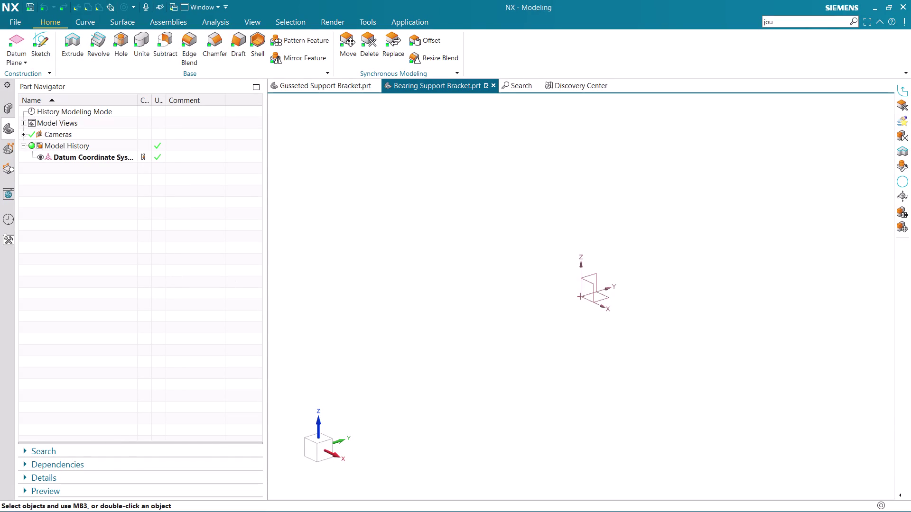
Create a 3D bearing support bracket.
Zoom the view in and out to inspect the part.
scroll(up, 3)
scroll(down, 3)
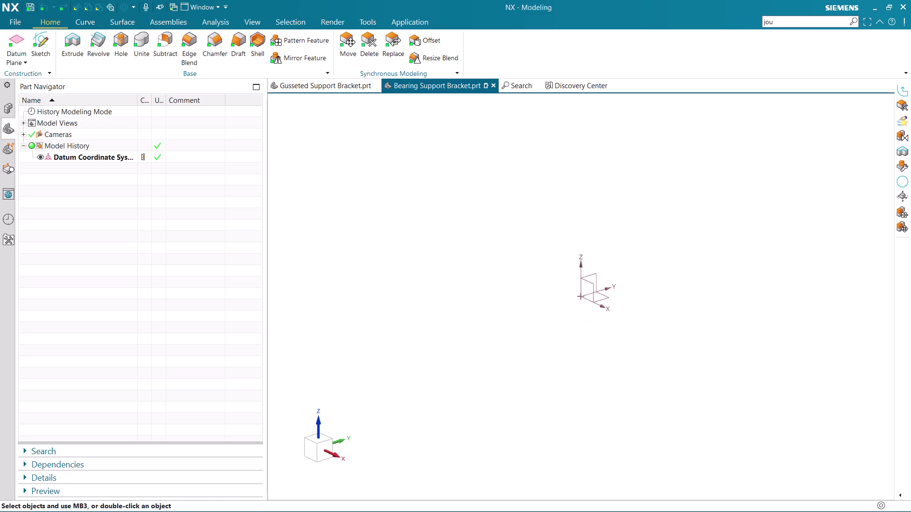
scroll(up, 3)
scroll(down, 3)
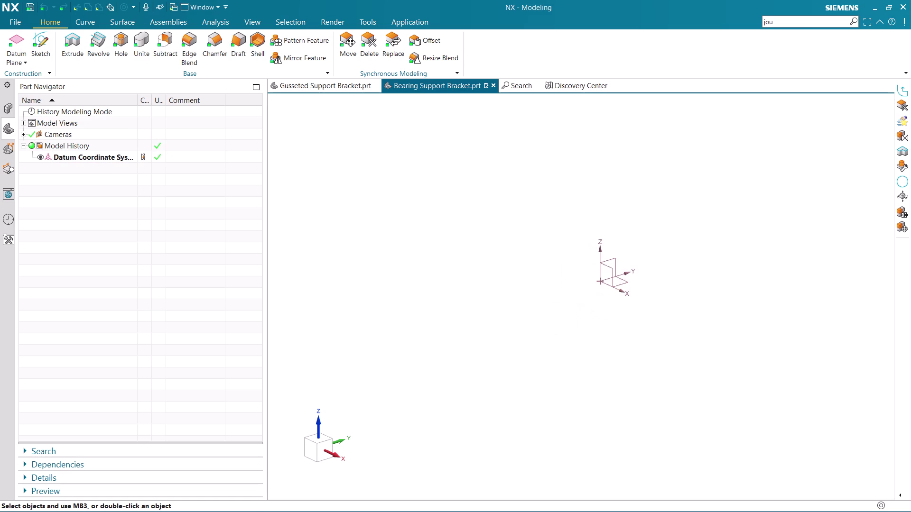
scroll(up, 3)
scroll(up, 3)
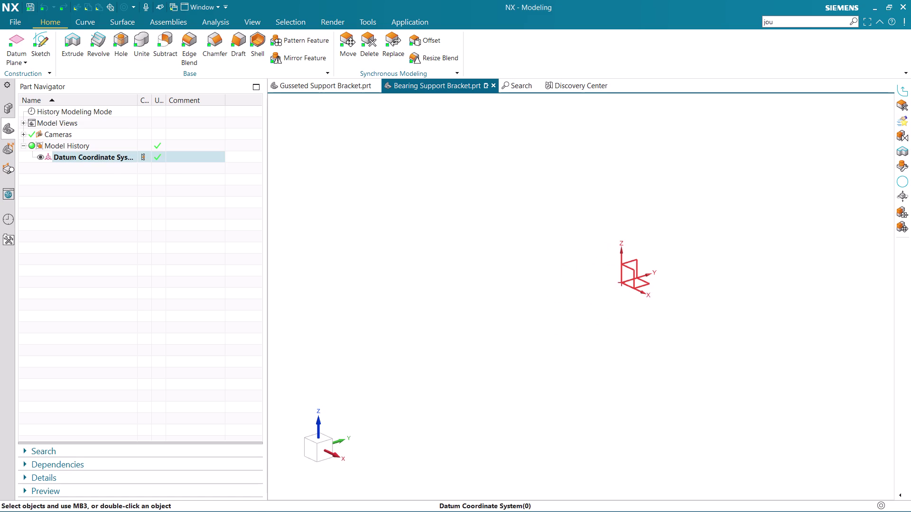
scroll(down, 3)
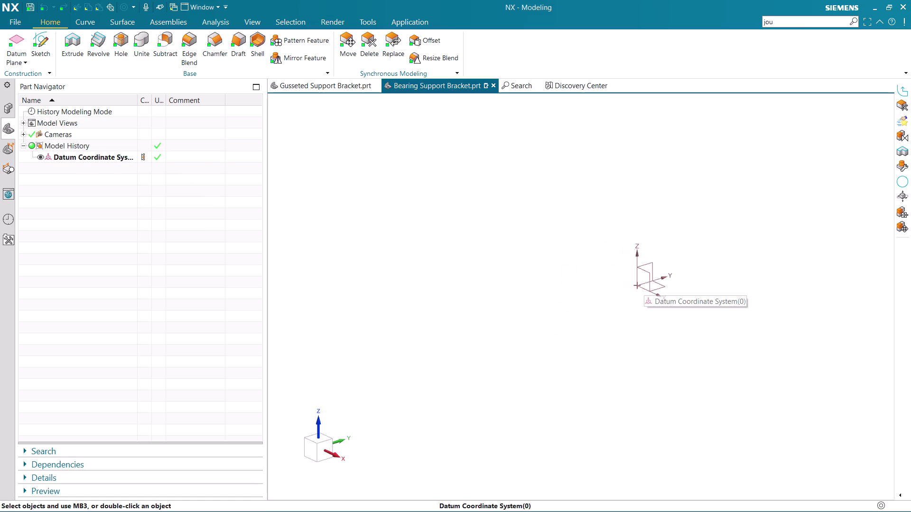
scroll(up, 3)
scroll(up, 3)
scroll(up, 3)
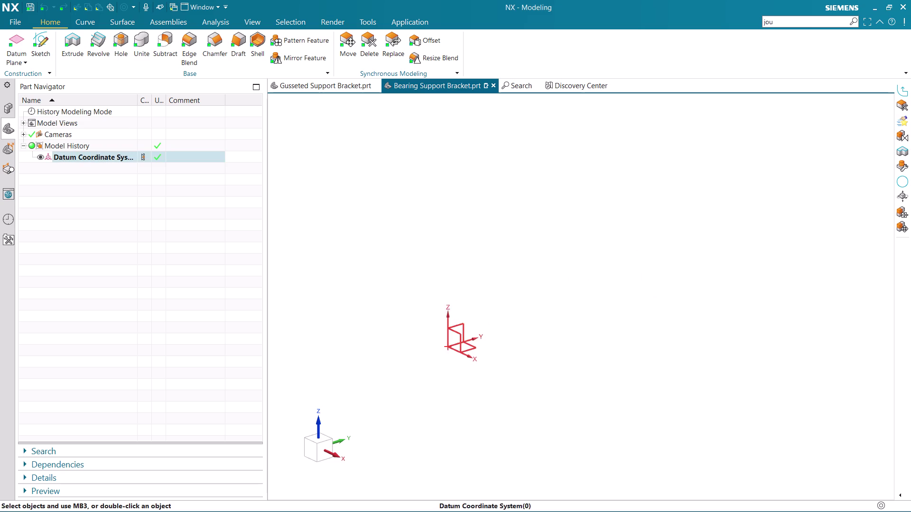
scroll(up, 3)
scroll(up, 3)
scroll(up, 3)
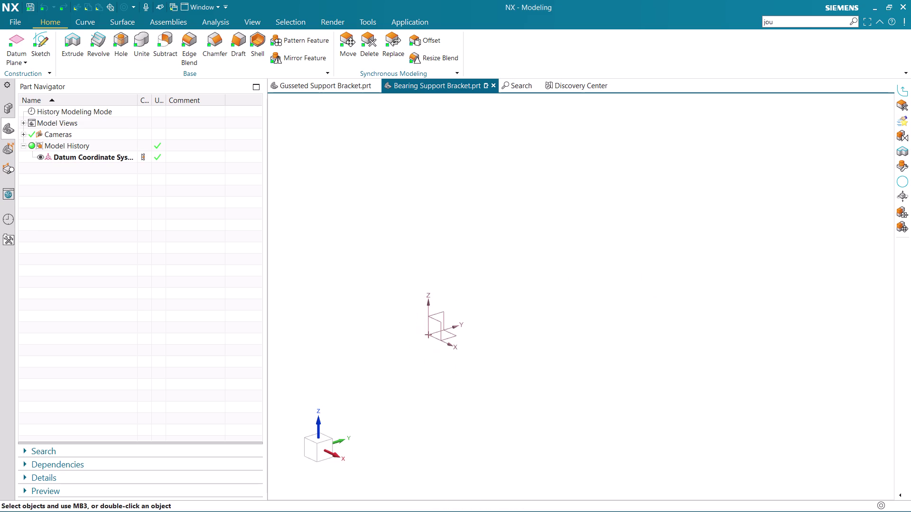
scroll(down, 3)
scroll(down, 3)
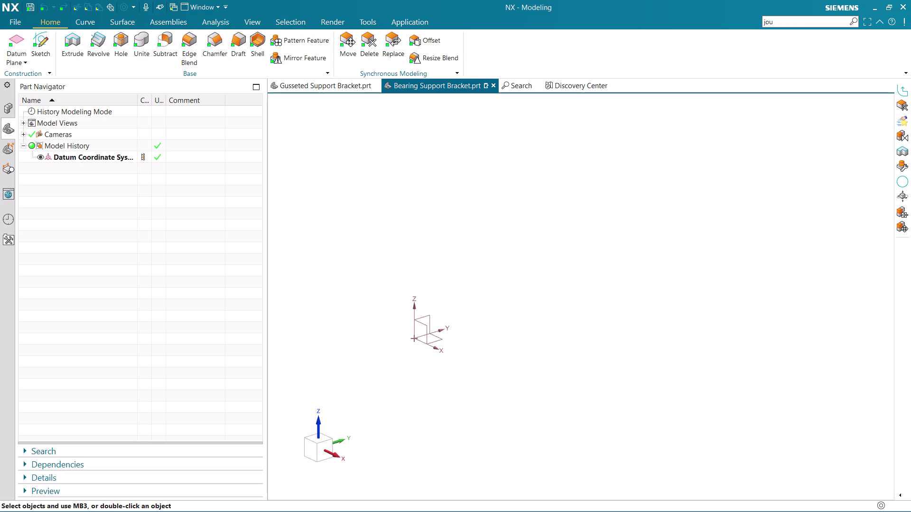
Create a new sketch on the Top datum plane using On Plane.
click(74, 52)
click(226, 9)
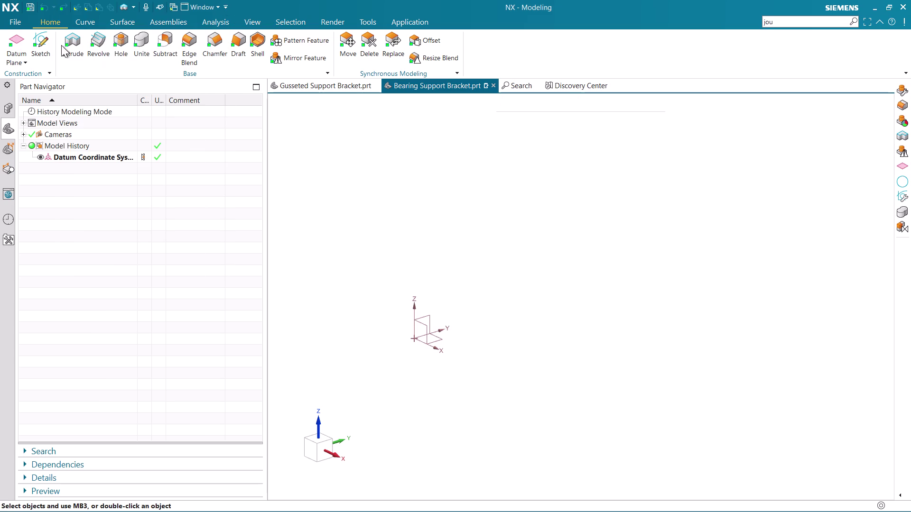
click(52, 46)
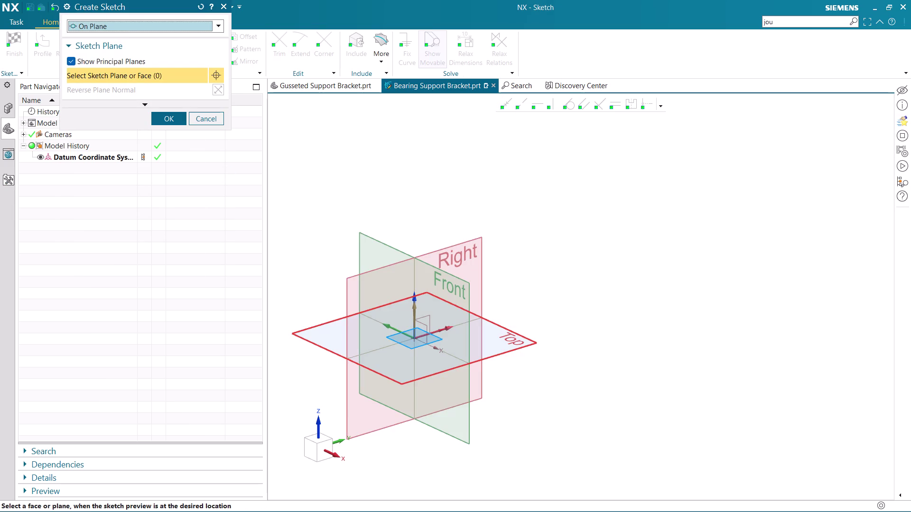
click(523, 350)
middle_click(523, 349)
scroll(up, 3)
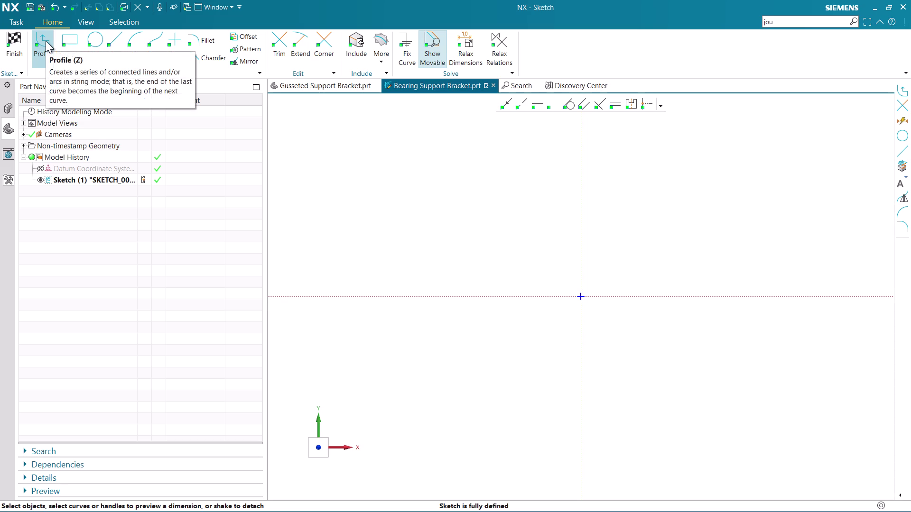
click(68, 55)
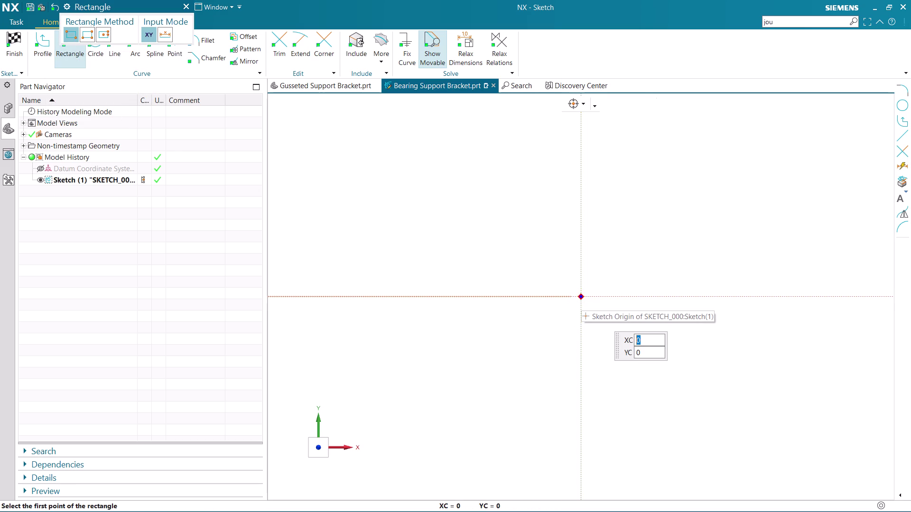
Cancel the accidental and invalid two-corner rectangles and dismiss the warning.
click(581, 298)
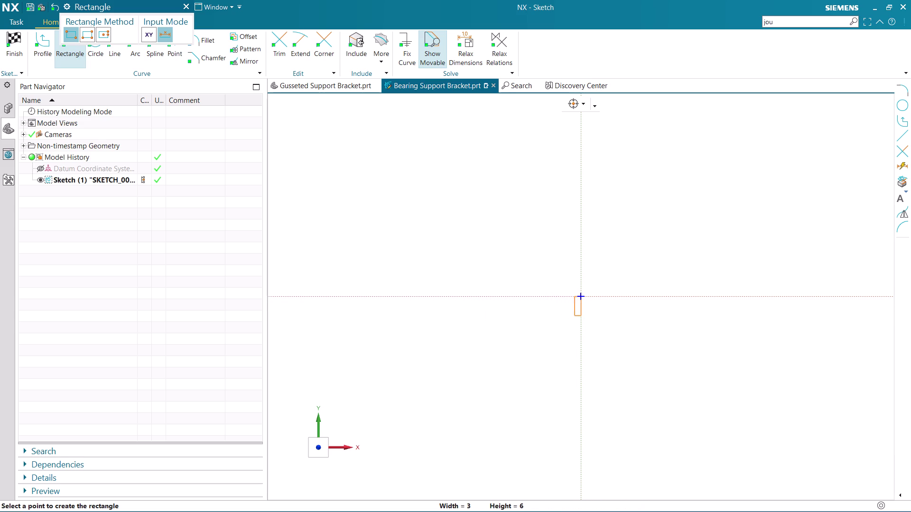
key(Escape)
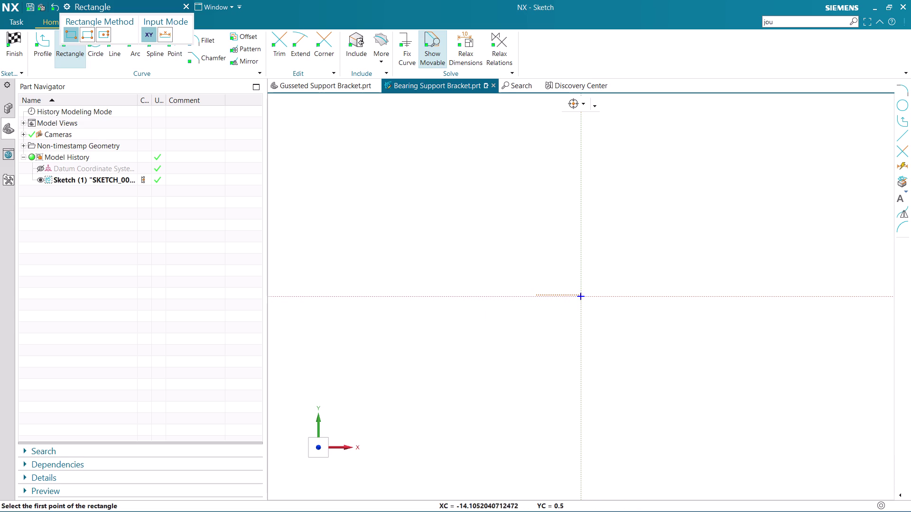
scroll(up, 3)
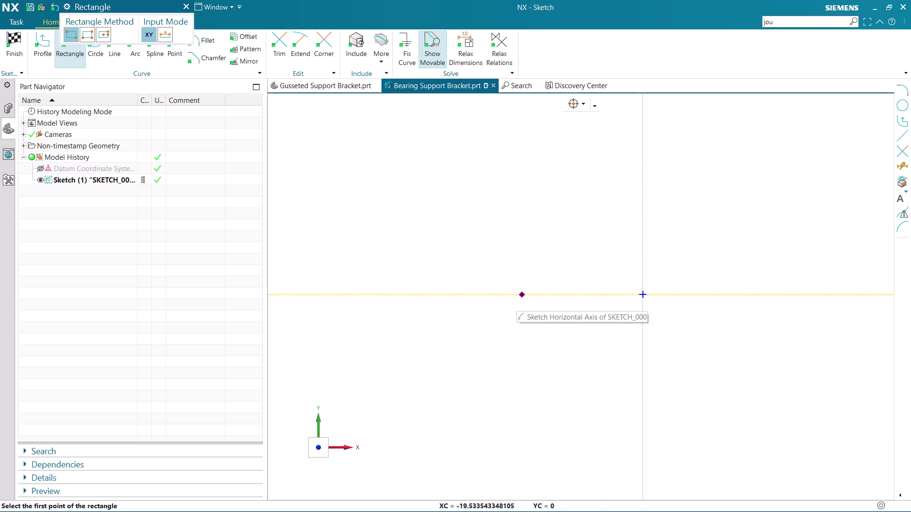
click(522, 296)
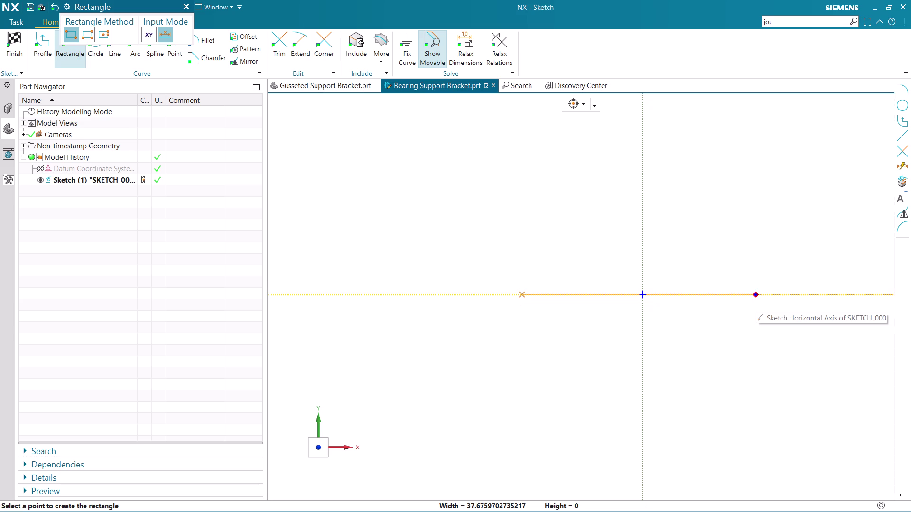
click(756, 300)
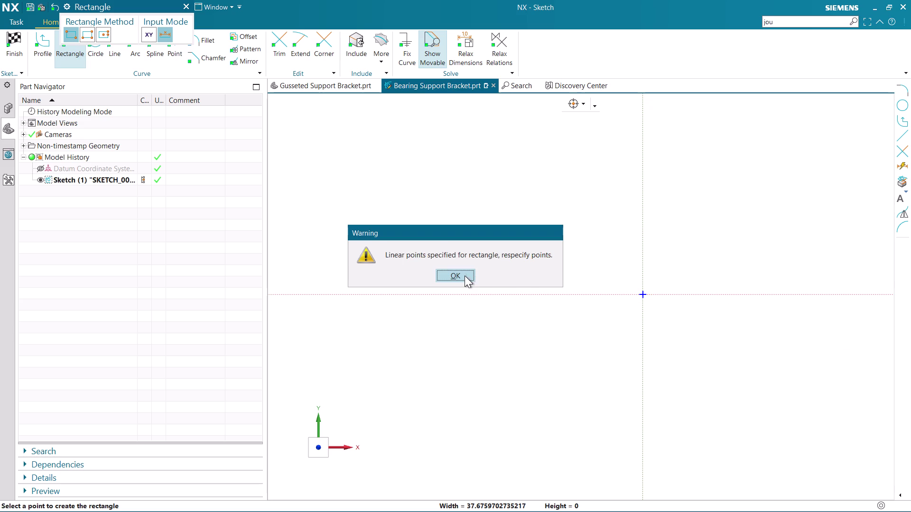
click(465, 275)
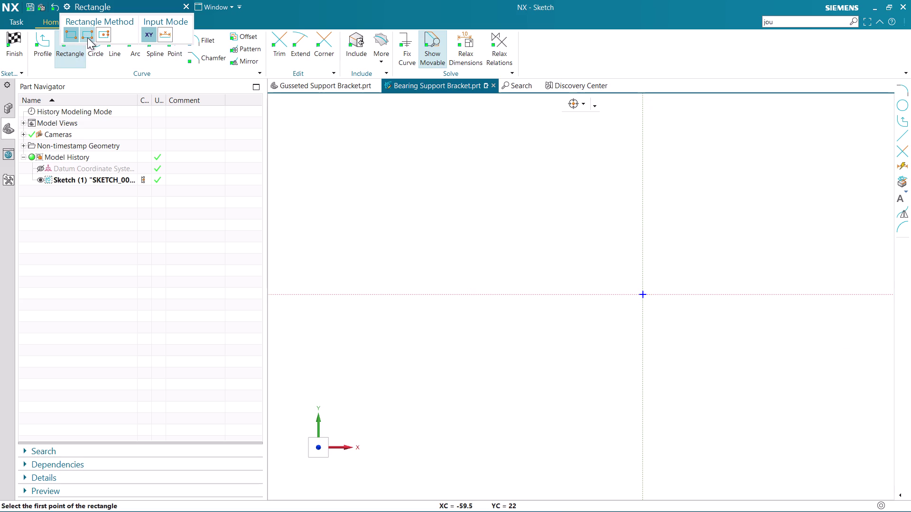
Switch the rectangle method to From Center and place its centre at the sketch origin.
click(88, 37)
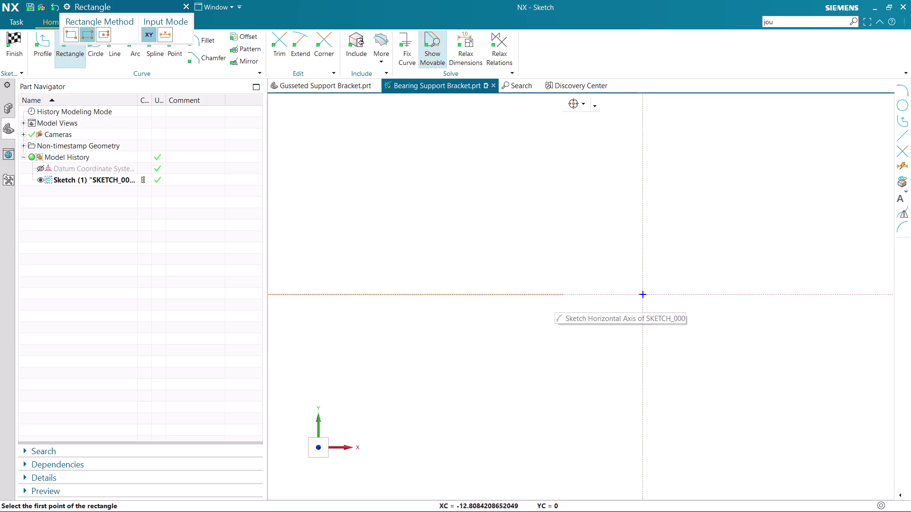
click(644, 295)
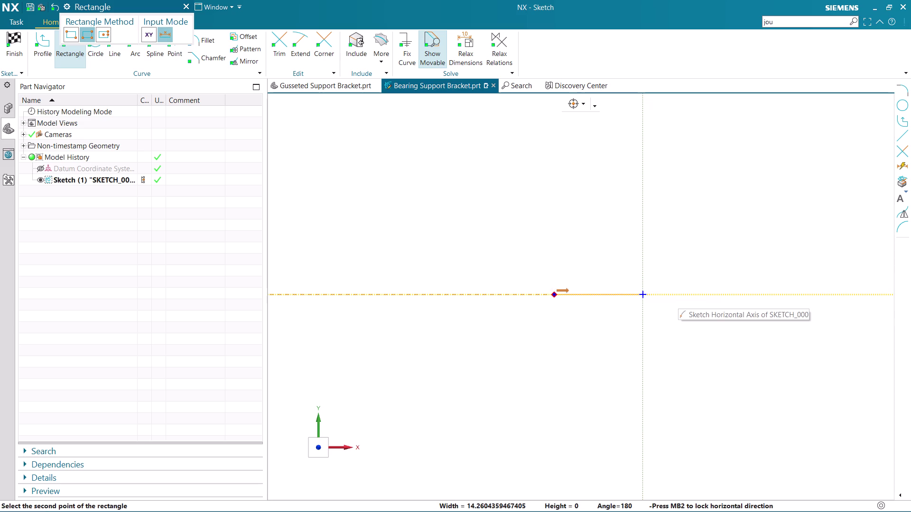
key(Escape)
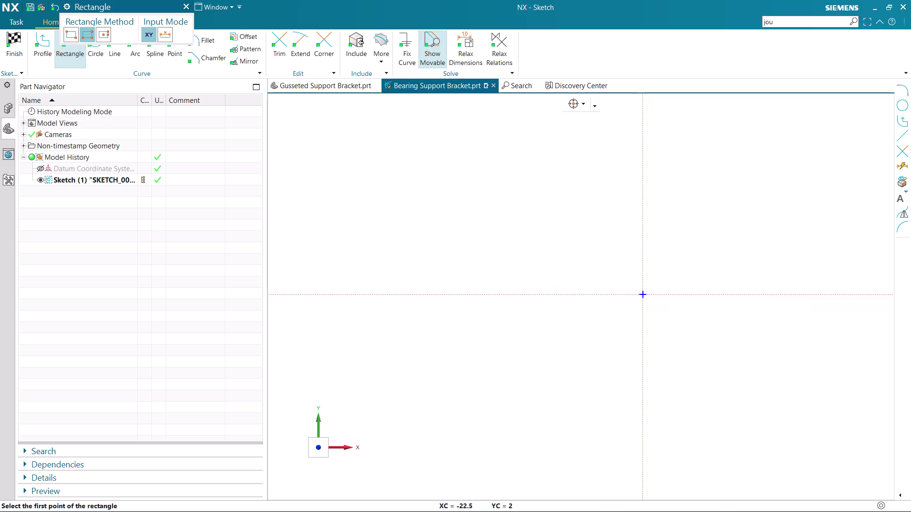
click(103, 32)
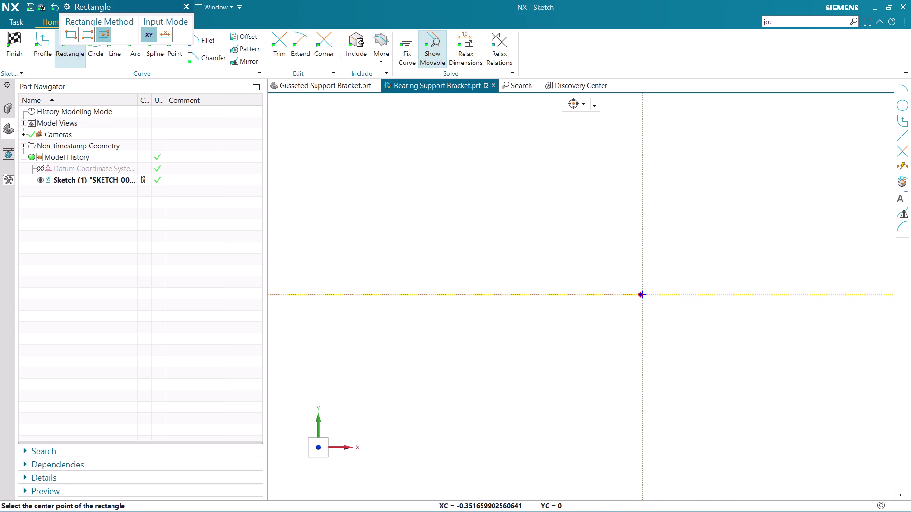
click(640, 295)
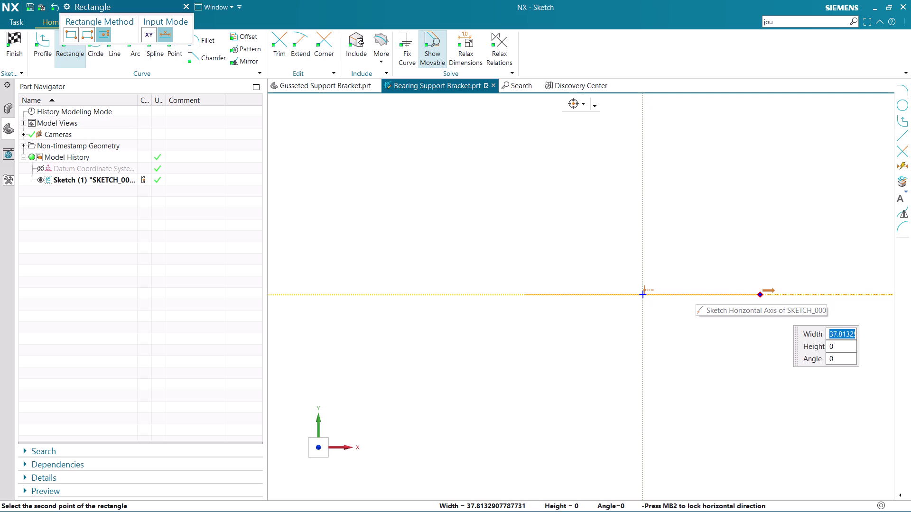
Enter width 50 and height 290 for the centre-based rectangle preview.
text(50)
key(Return)
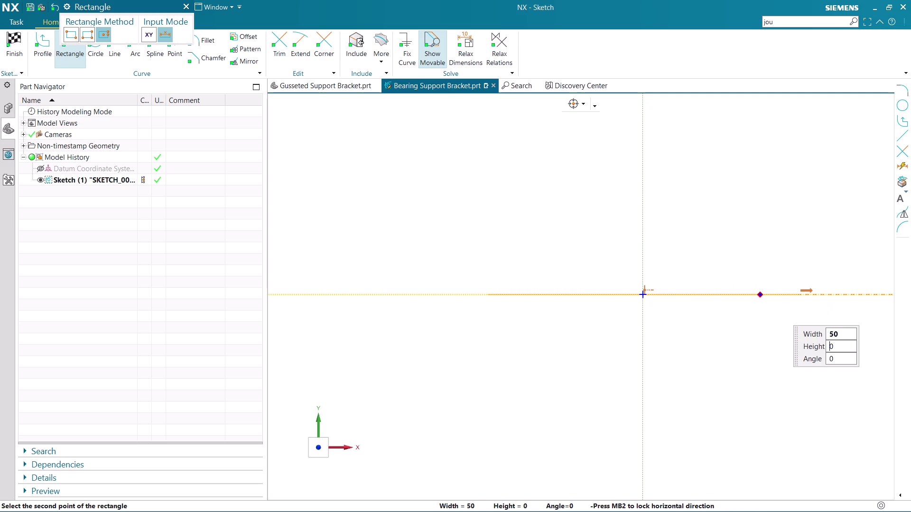
click(731, 298)
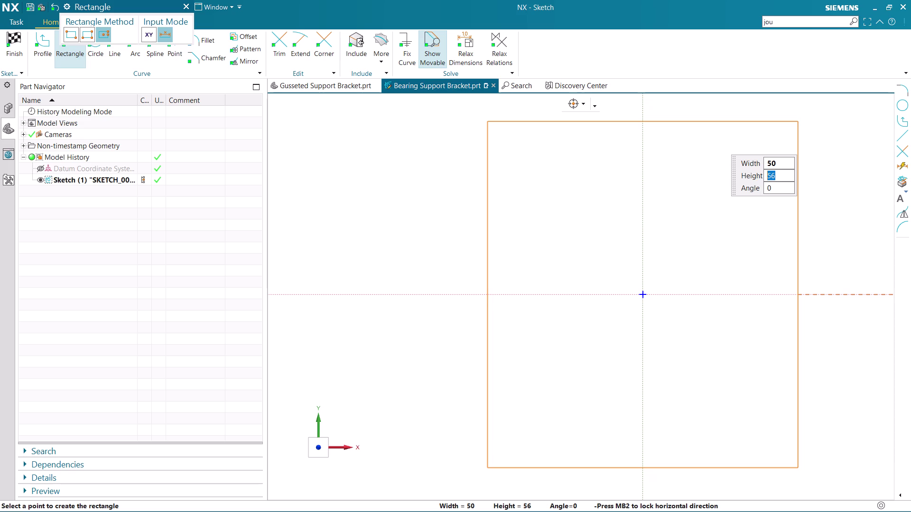
key(2)
text(90)
key(Return)
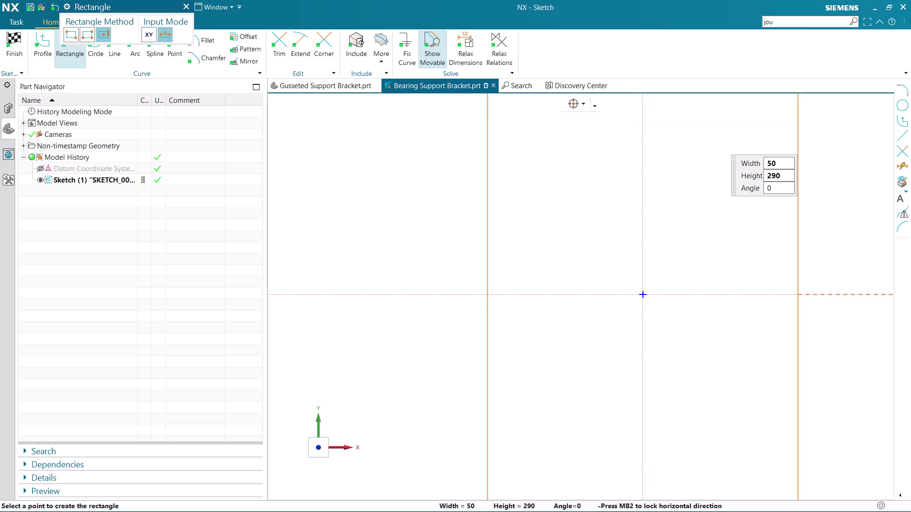
Check the part description in the browser, then return to NX.
scroll(down, 3)
scroll(down, 3)
scroll(up, 3)
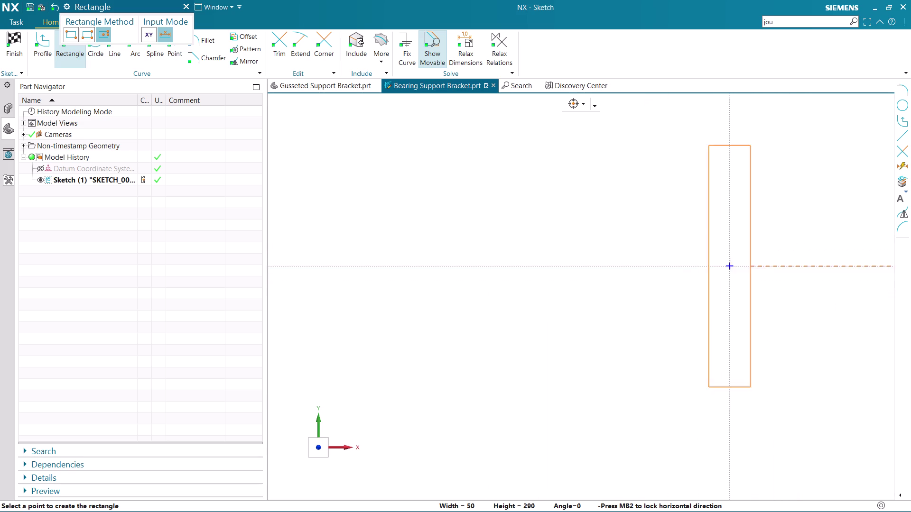
scroll(up, 3)
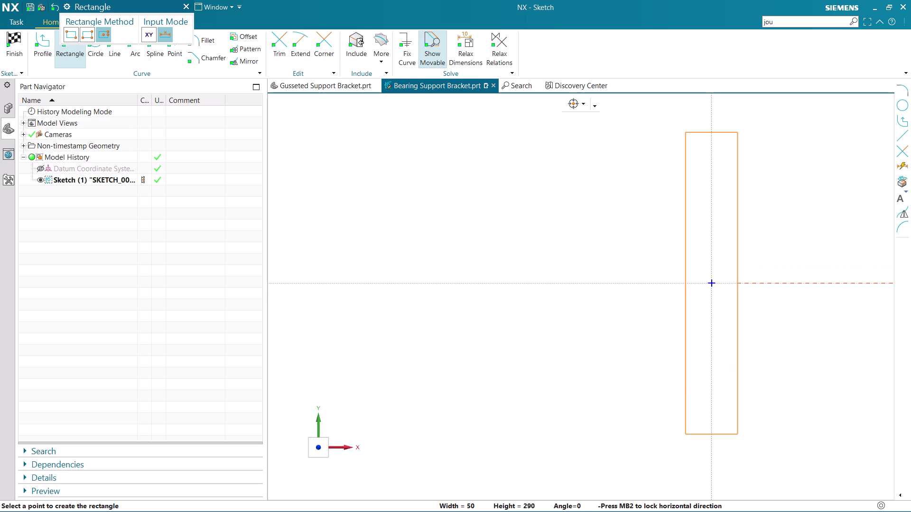
key(alt+Tab)
key(alt+Tab)
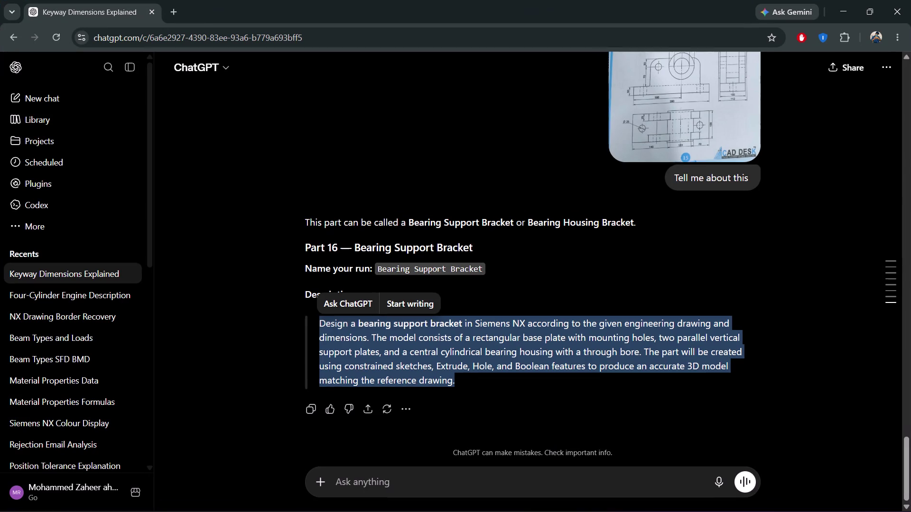
key(alt+Tab)
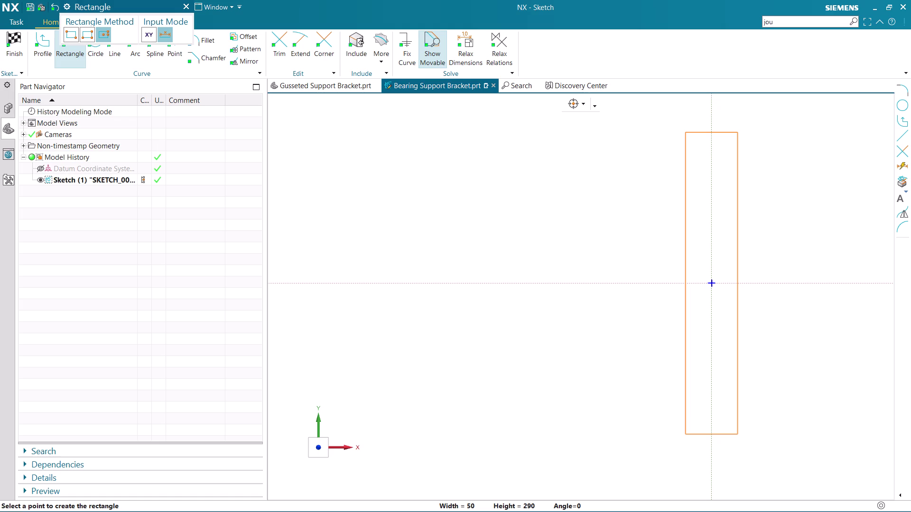
Cancel the previewed rectangle and undo the earlier rectangle attempts.
scroll(up, 3)
scroll(down, 3)
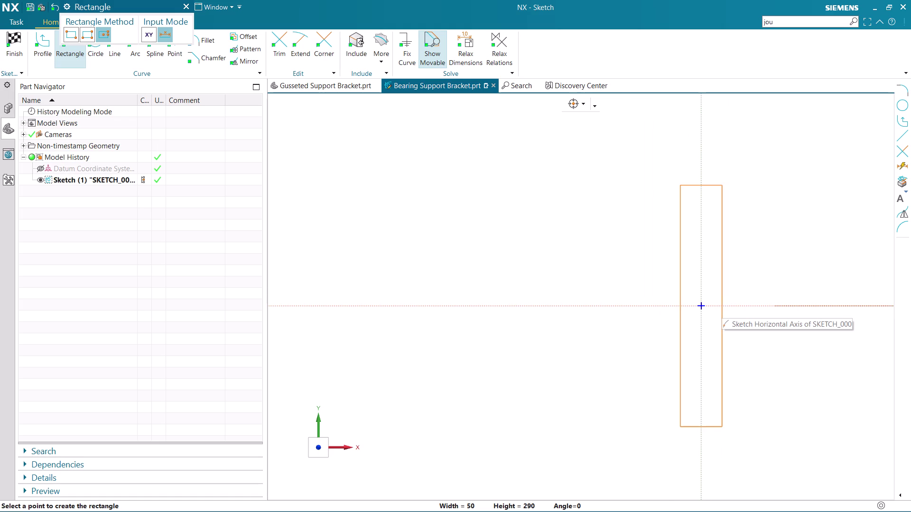
key(Escape)
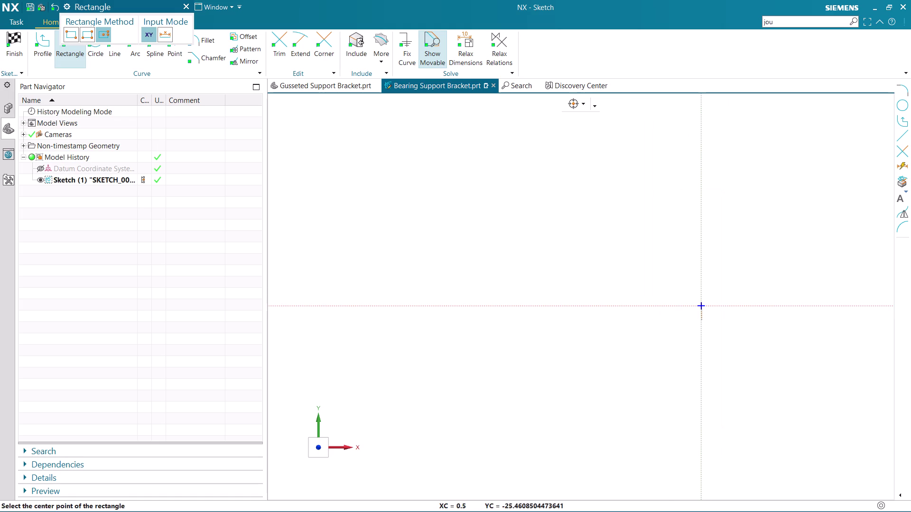
key(ctrl+z)
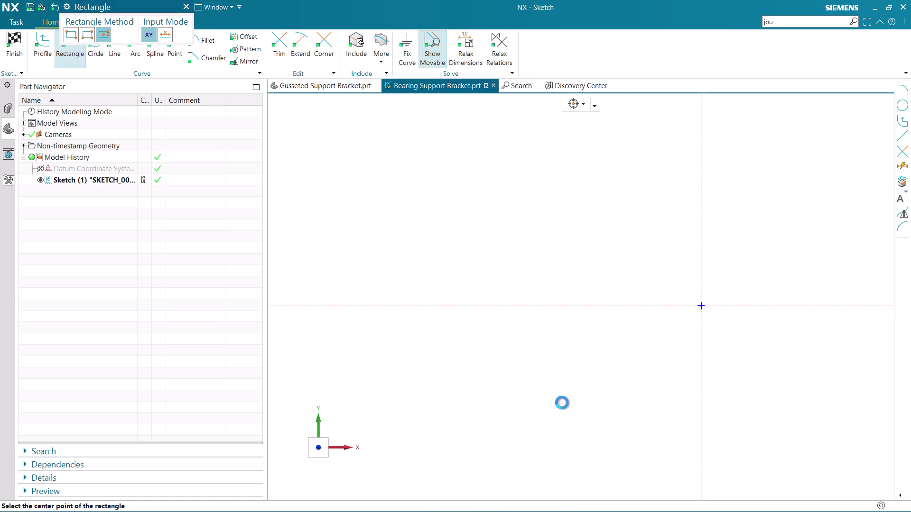
key(ctrl+z)
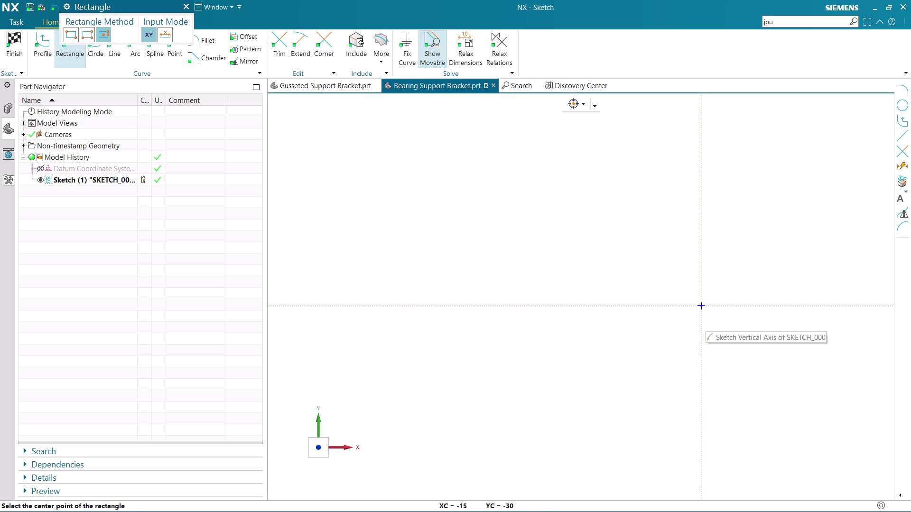
key(Escape)
key(Escape)
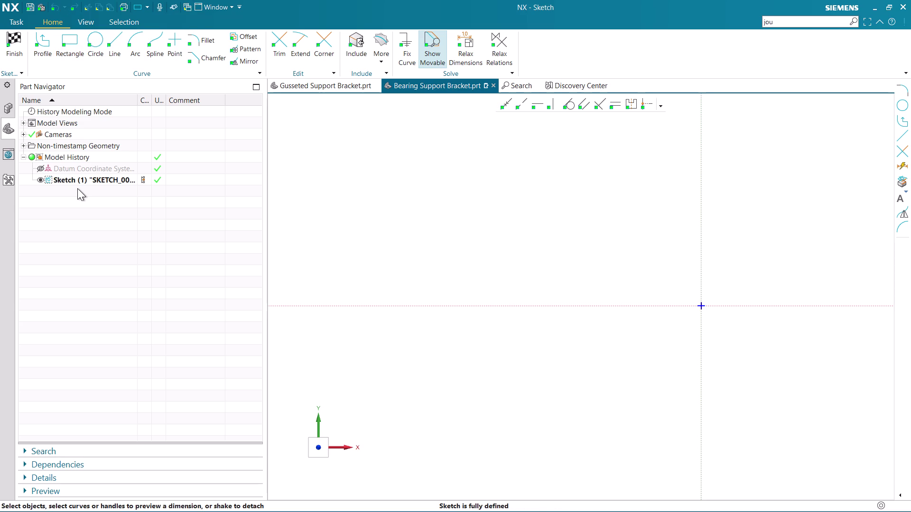
Redraw a rectangle and remove the misplaced one.
click(72, 43)
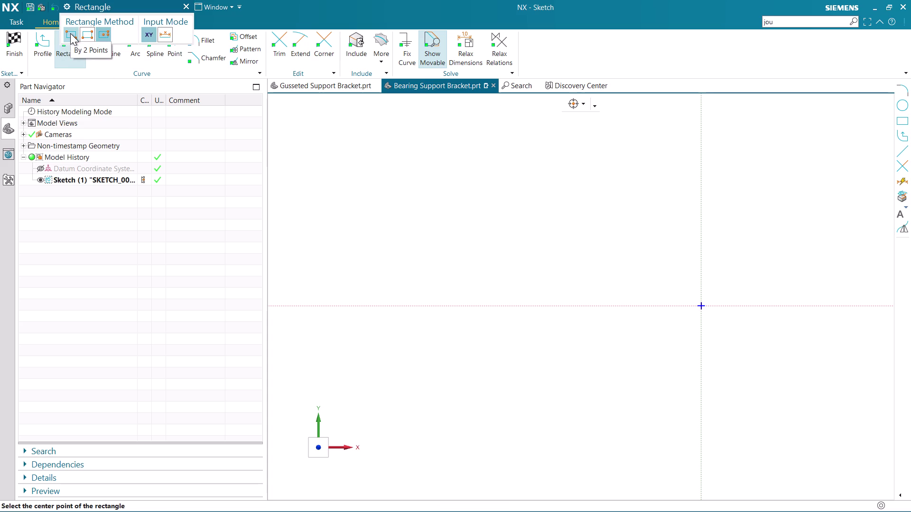
click(635, 182)
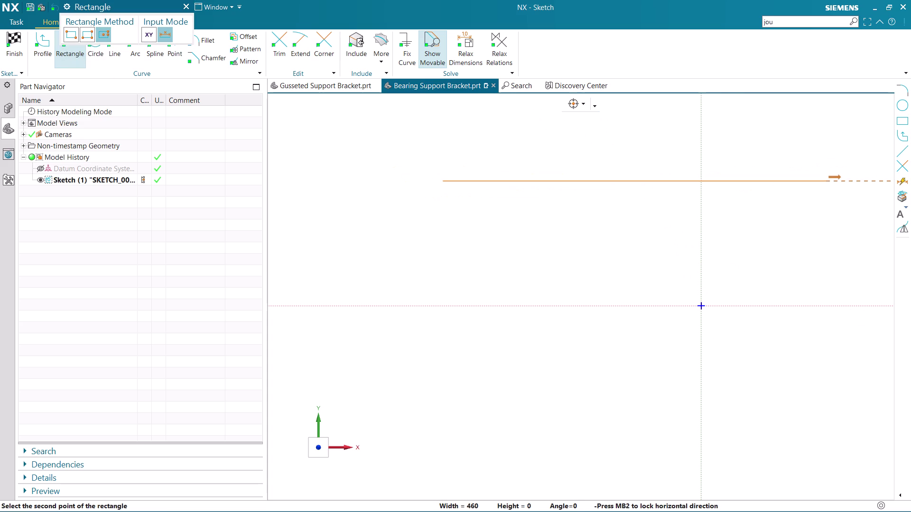
click(826, 188)
scroll(down, 3)
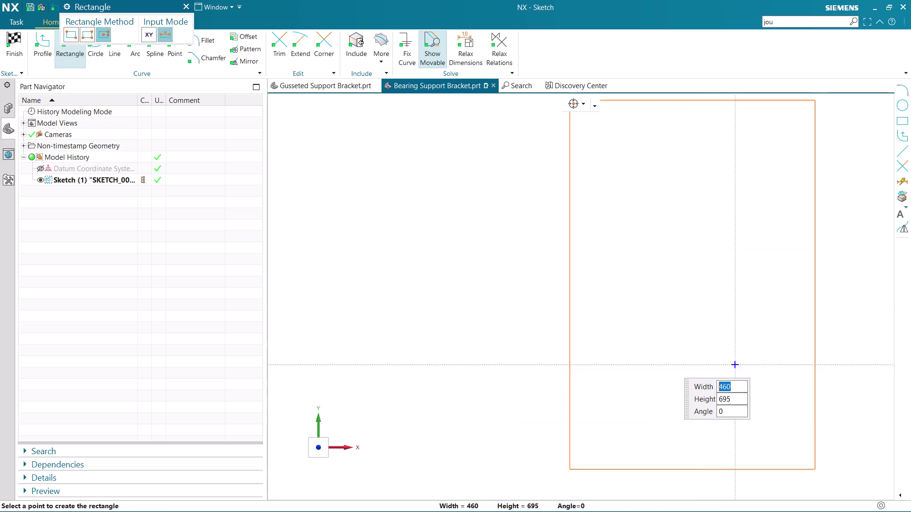
click(784, 455)
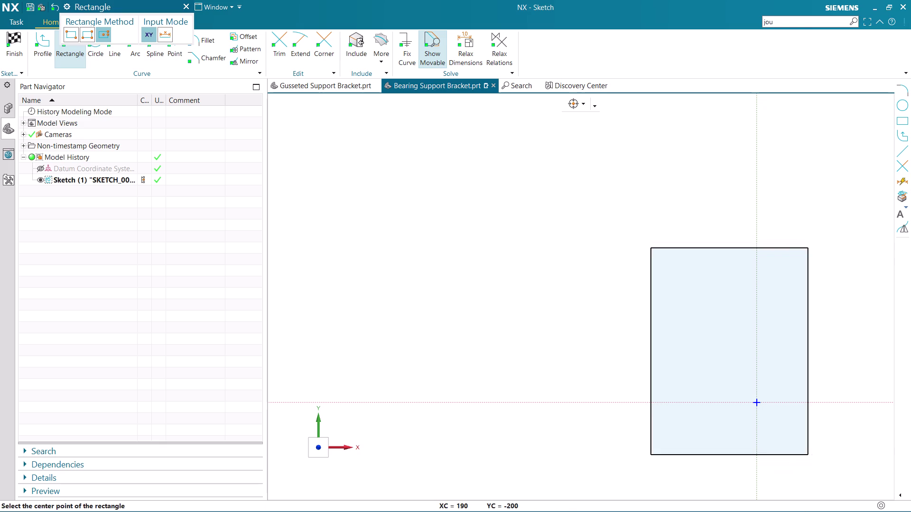
key(Escape)
click(806, 368)
key(Escape)
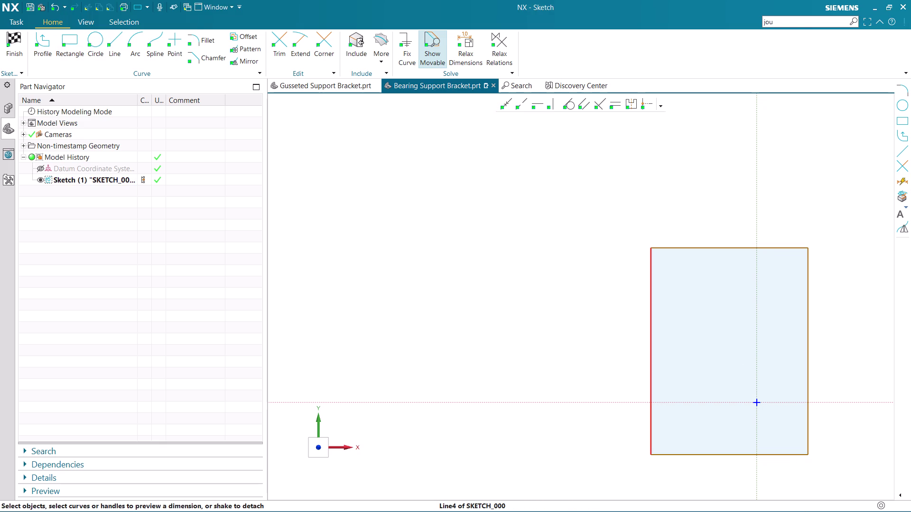
key(ctrl+z)
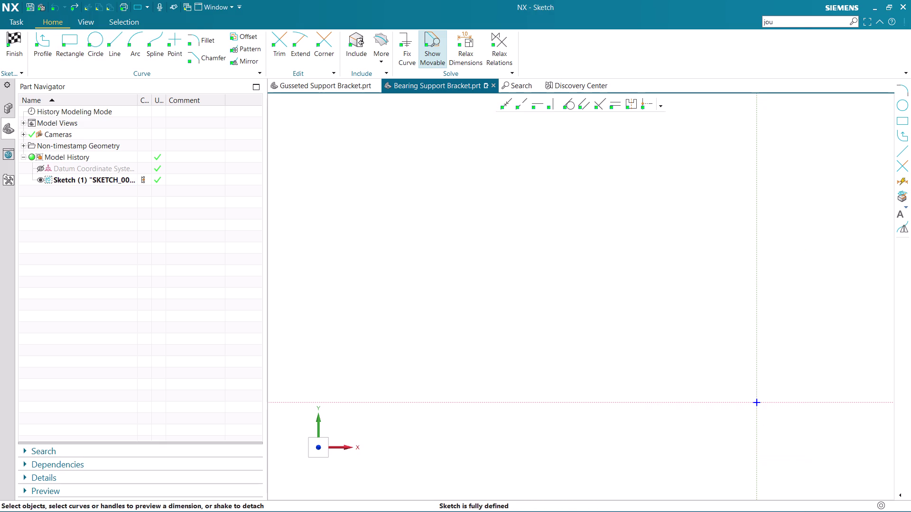
scroll(down, 3)
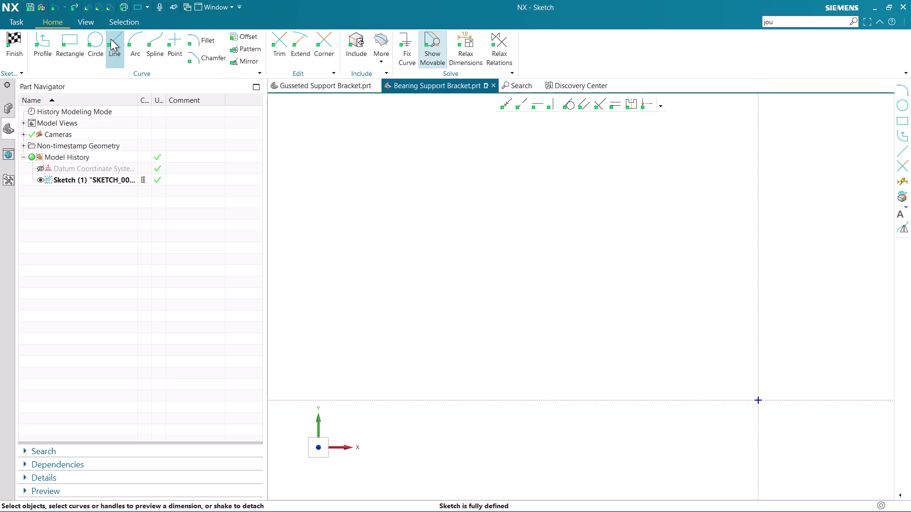
Draw a tall From Center rectangle centred on the sketch origin and exit the command.
click(71, 42)
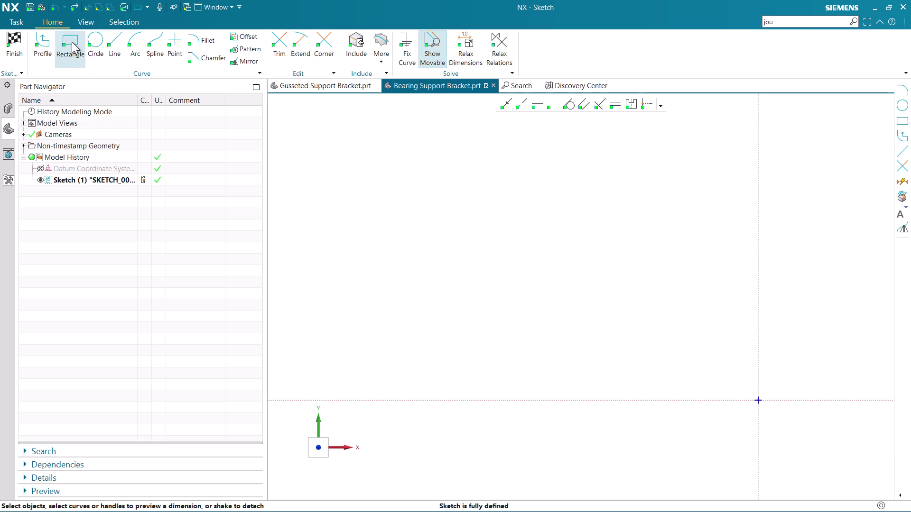
click(102, 32)
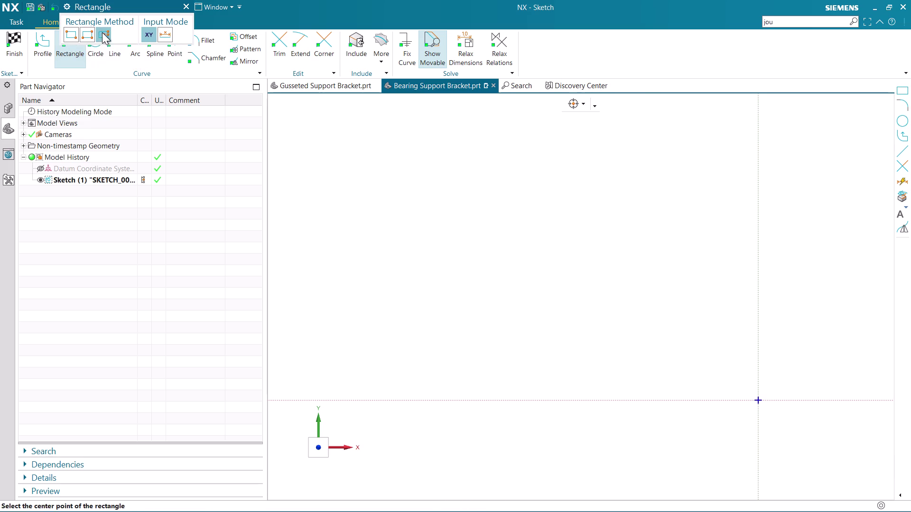
click(760, 402)
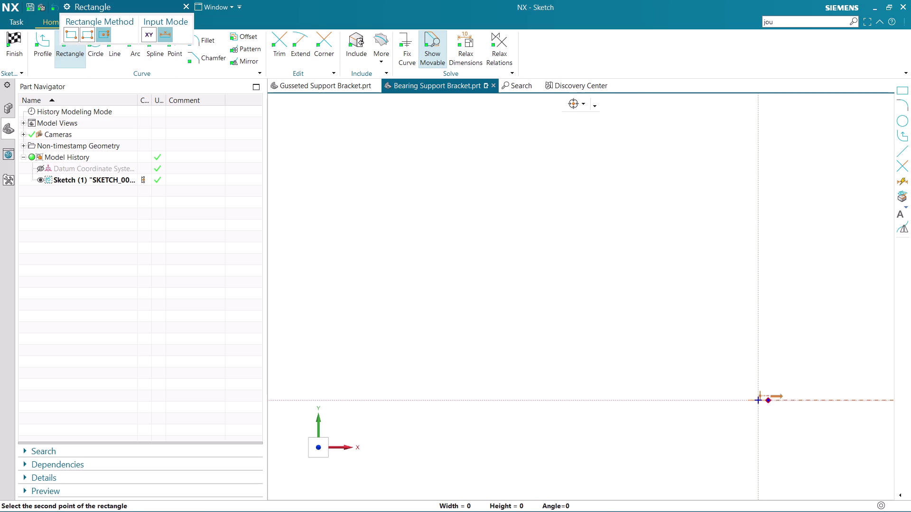
click(812, 397)
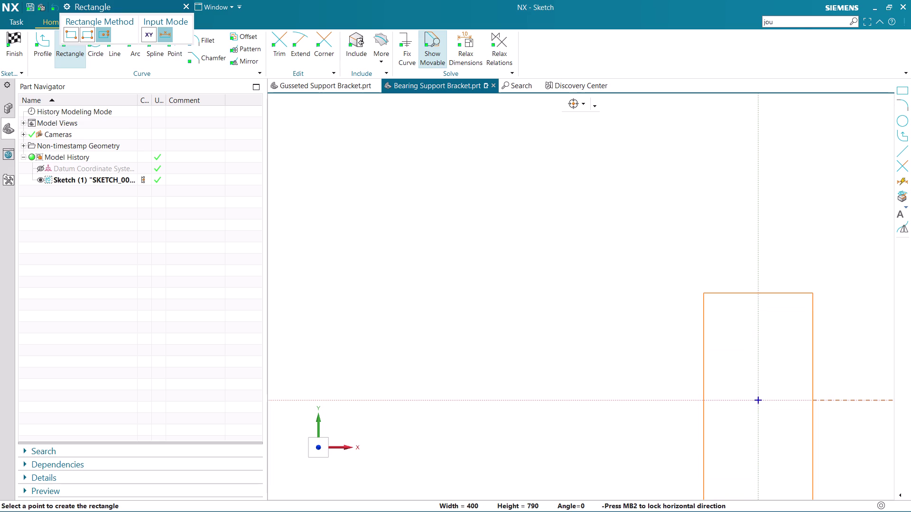
click(795, 299)
scroll(down, 3)
scroll(up, 3)
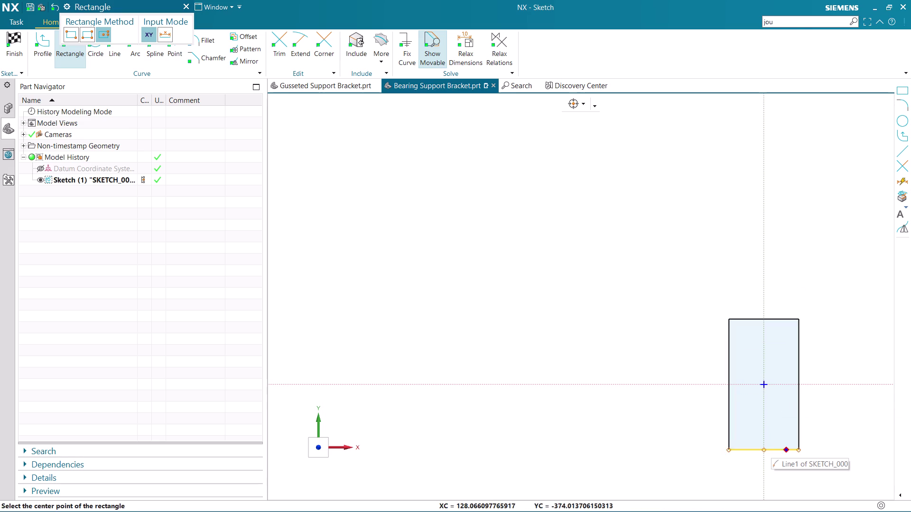
key(Escape)
key(Escape)
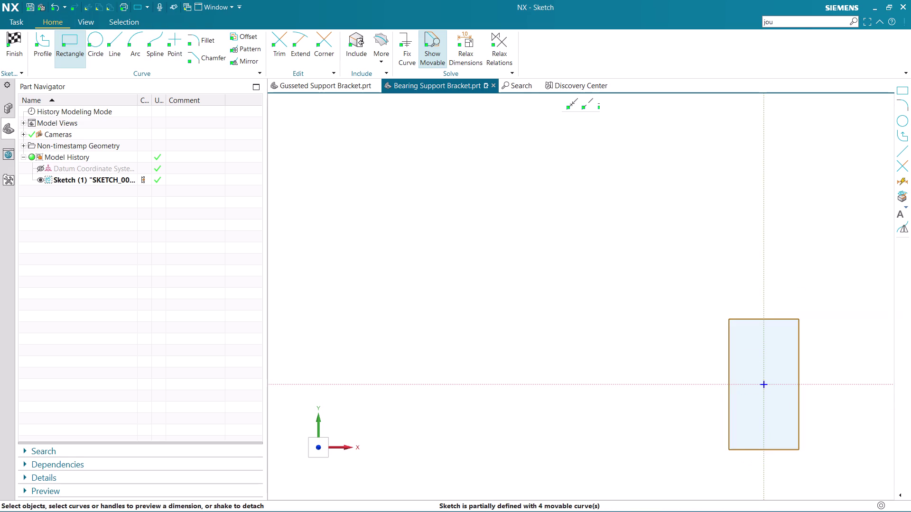
scroll(down, 3)
Dimension the rectangle's bottom edge to 100 mm, scaling the whole sketch.
scroll(up, 3)
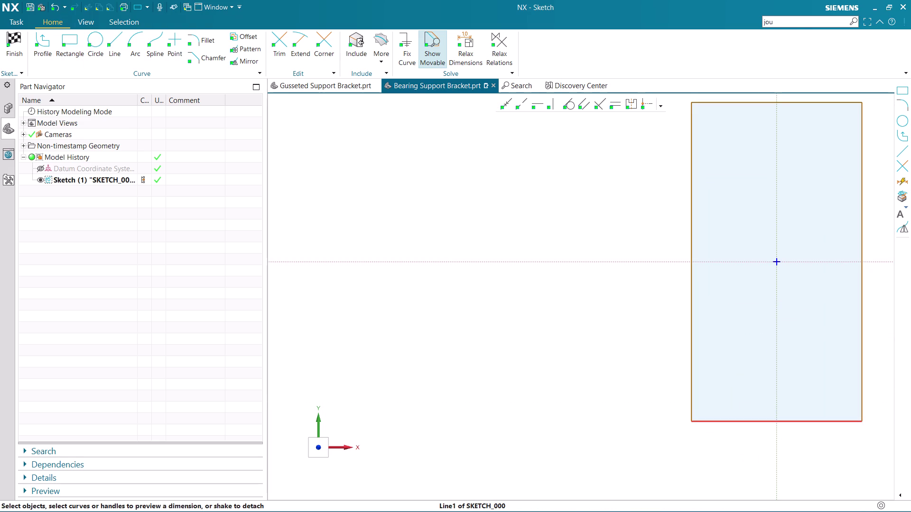
click(740, 424)
double_click(784, 435)
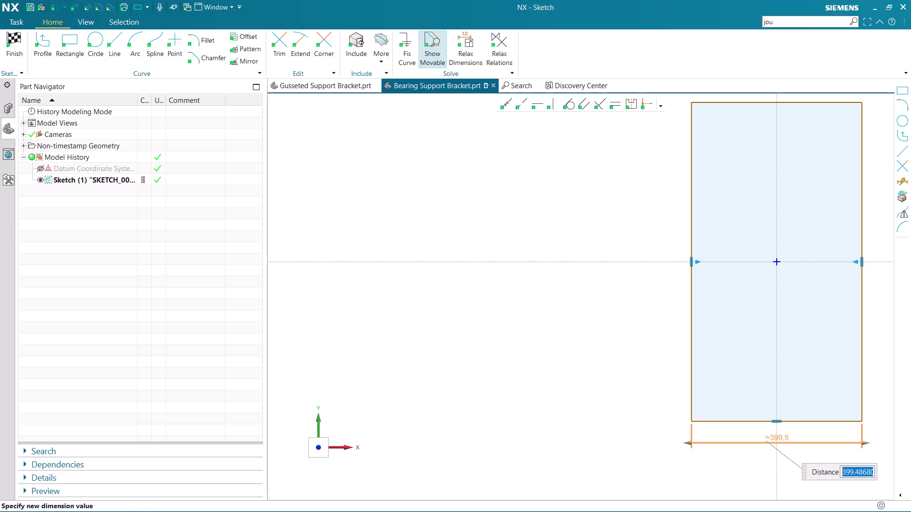
text(100)
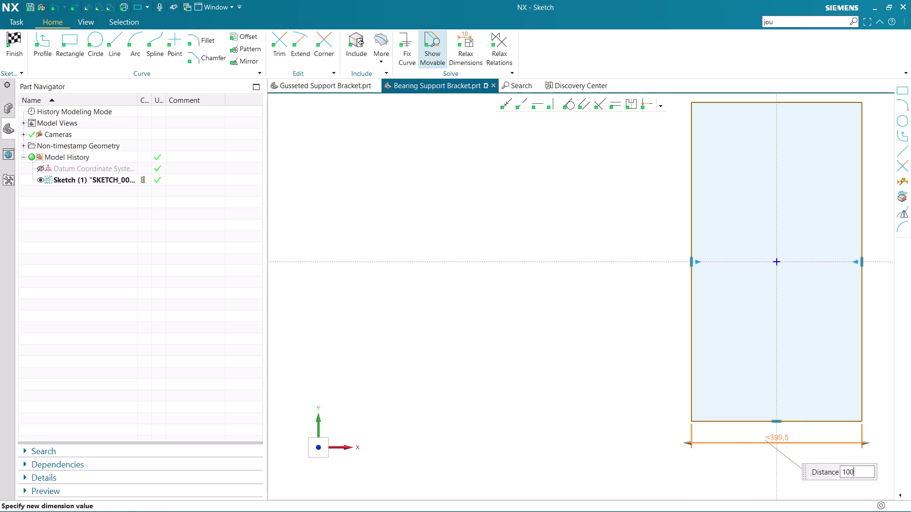
key(Return)
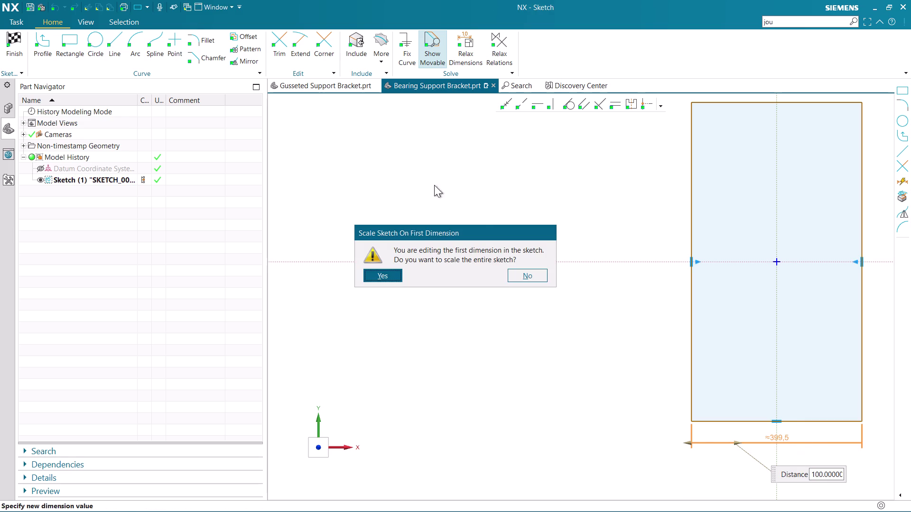
click(387, 280)
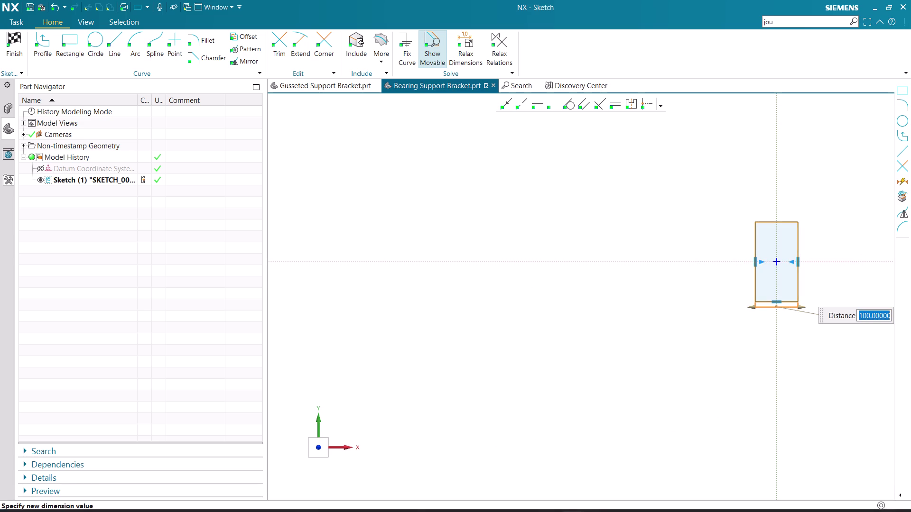
middle_click(831, 325)
scroll(up, 3)
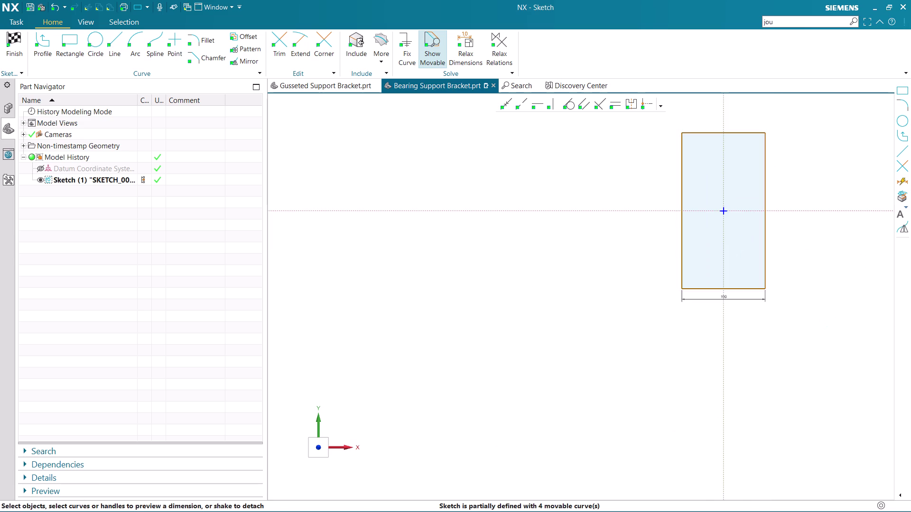
Dimension the rectangle's right side to 290 mm height, fully defining the sketch.
scroll(up, 3)
click(776, 206)
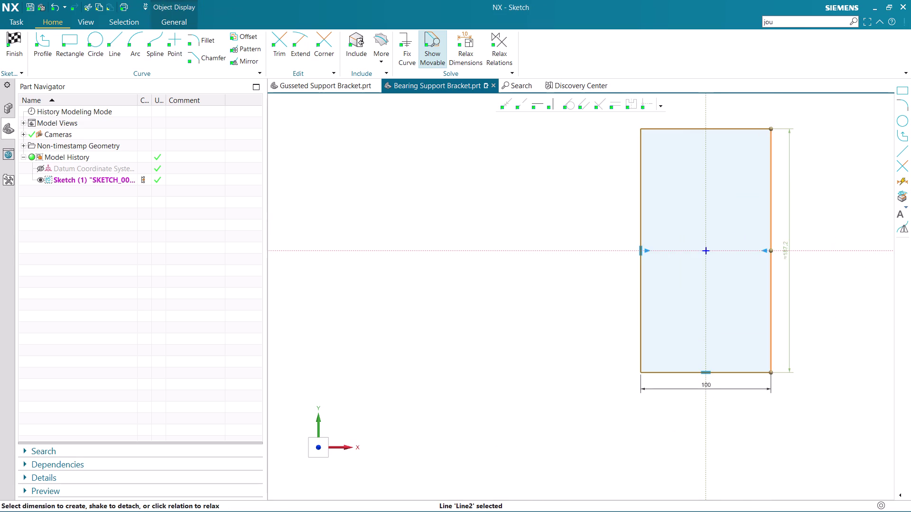
scroll(up, 3)
double_click(789, 247)
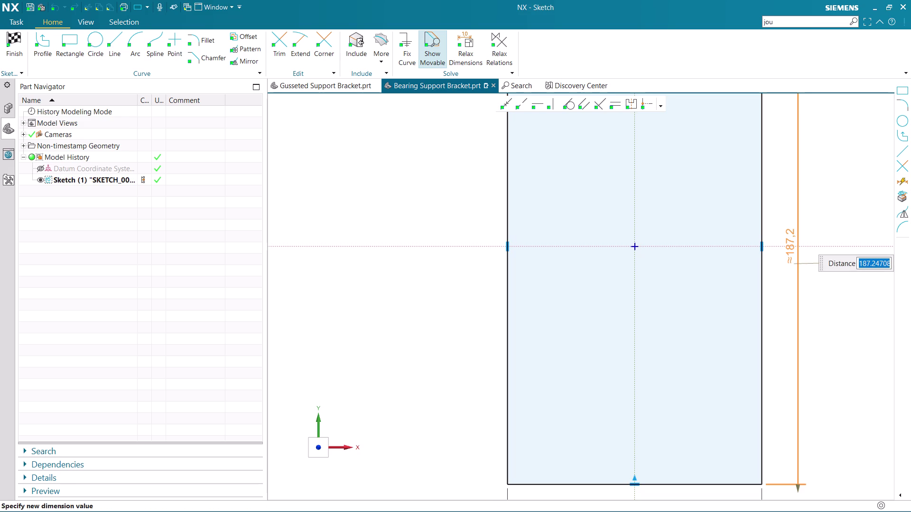
text(290)
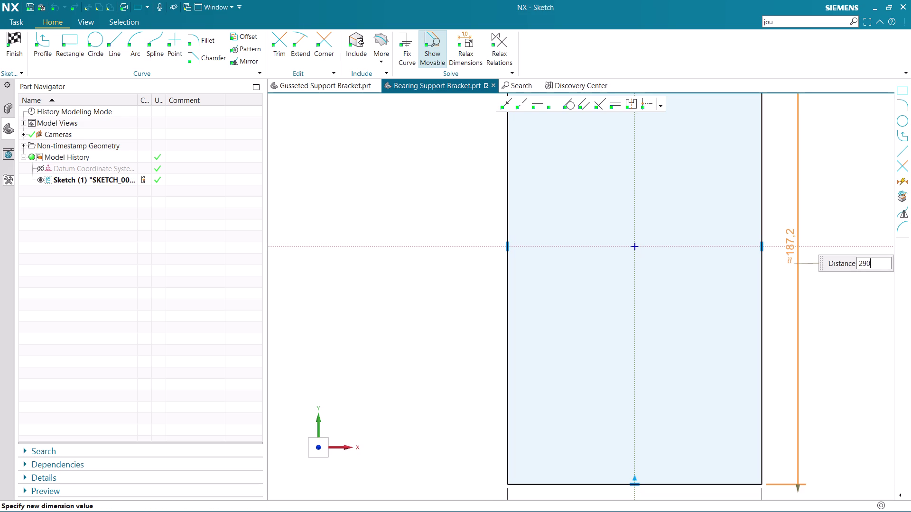
key(Return)
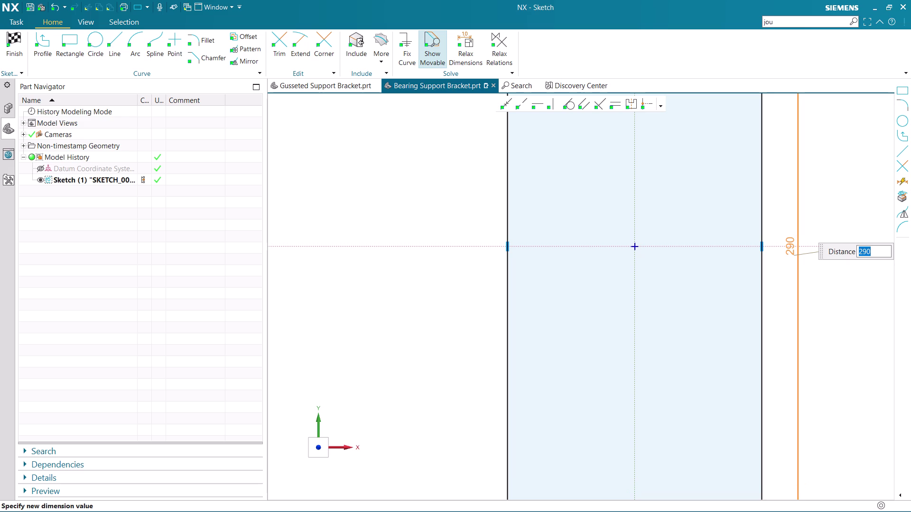
key(Return)
middle_click(791, 246)
scroll(up, 3)
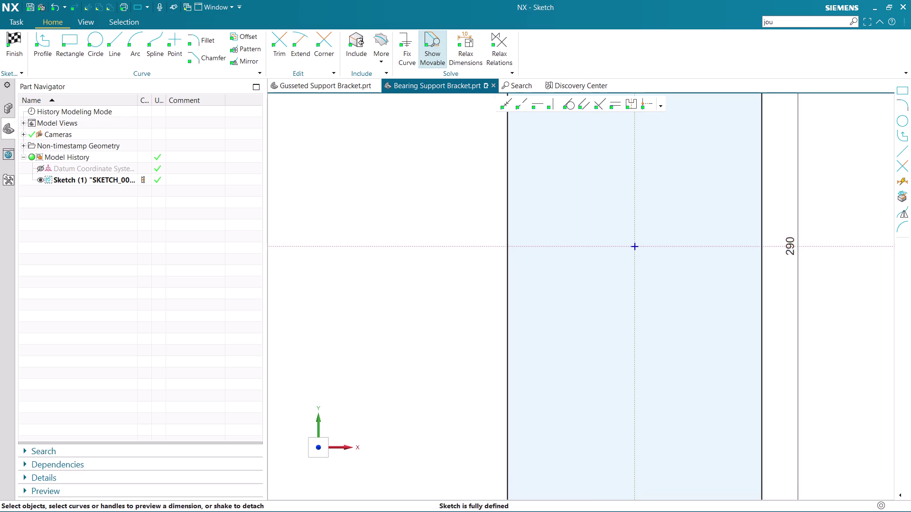
scroll(down, 3)
scroll(up, 3)
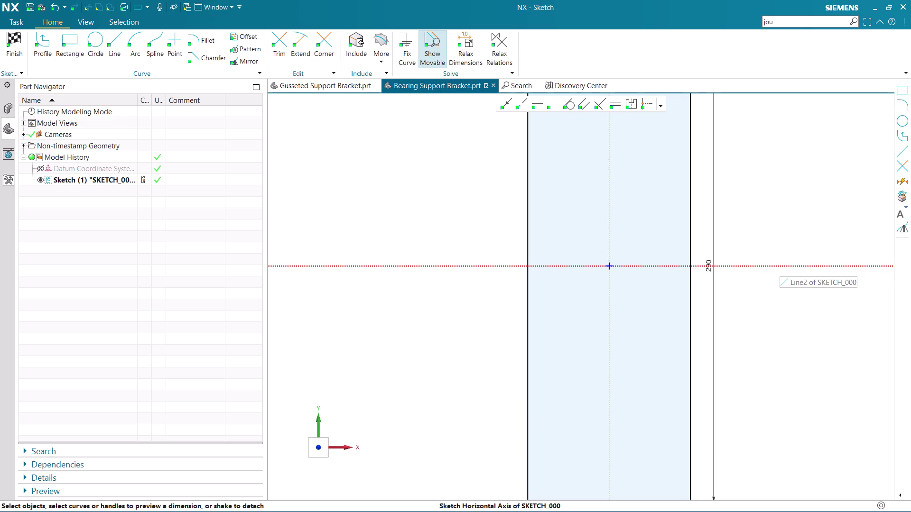
scroll(down, 3)
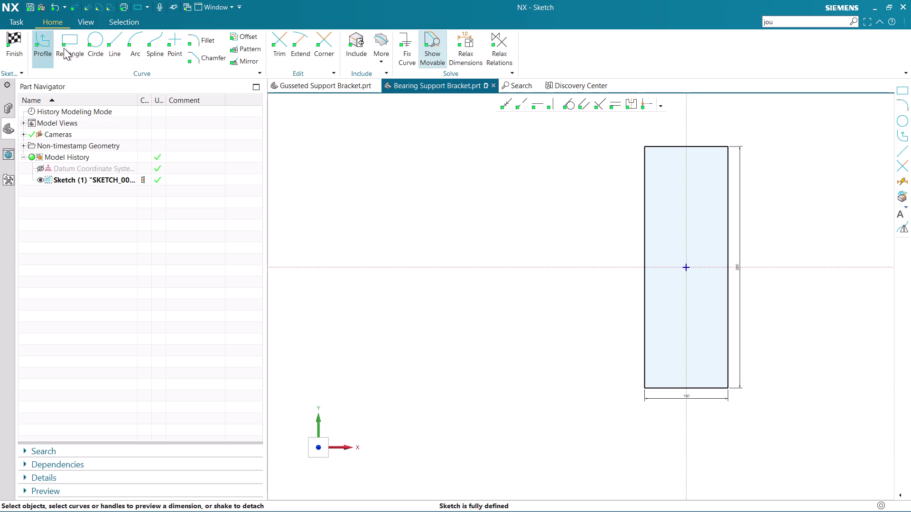
Draw a Ø25 circle centred on the vertical centreline near the rectangle's bottom.
click(122, 47)
scroll(up, 3)
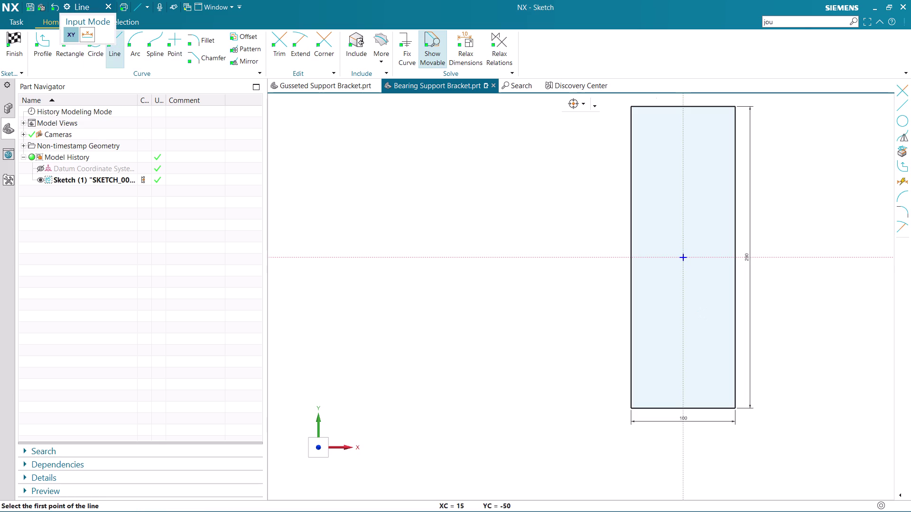
scroll(up, 3)
key(Escape)
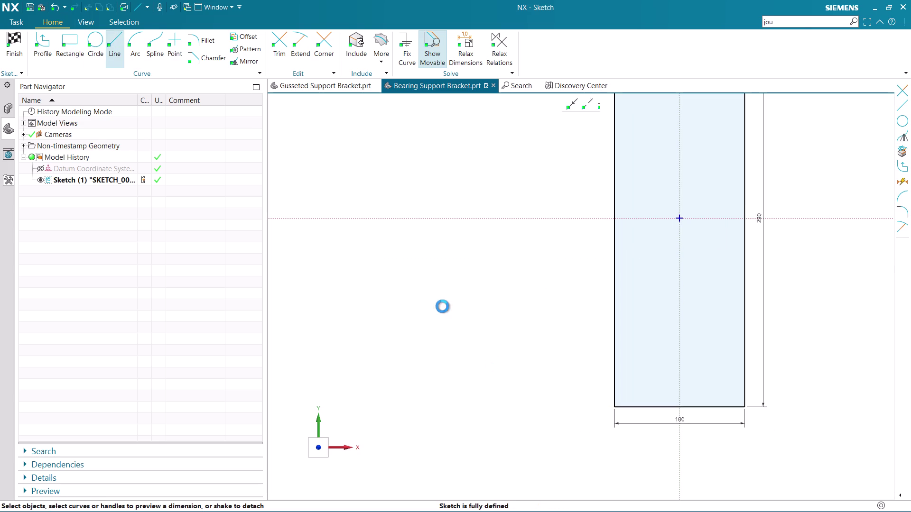
click(101, 43)
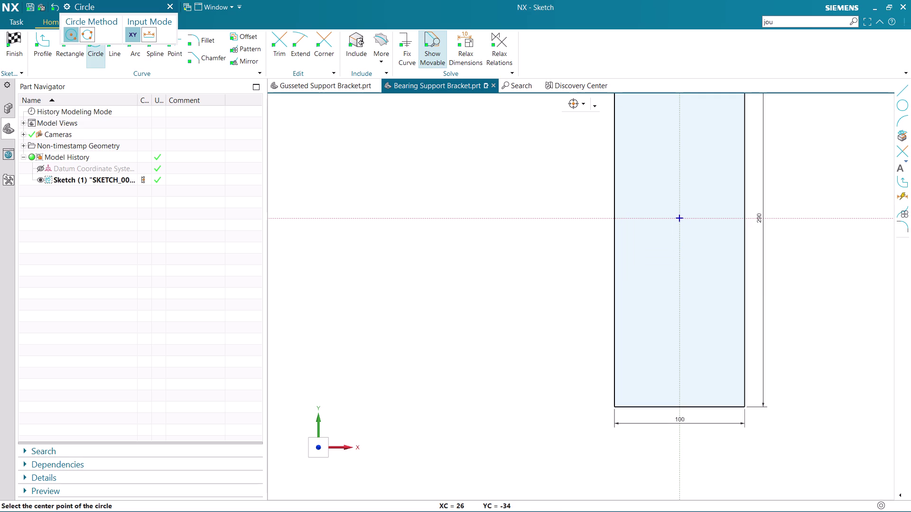
click(682, 361)
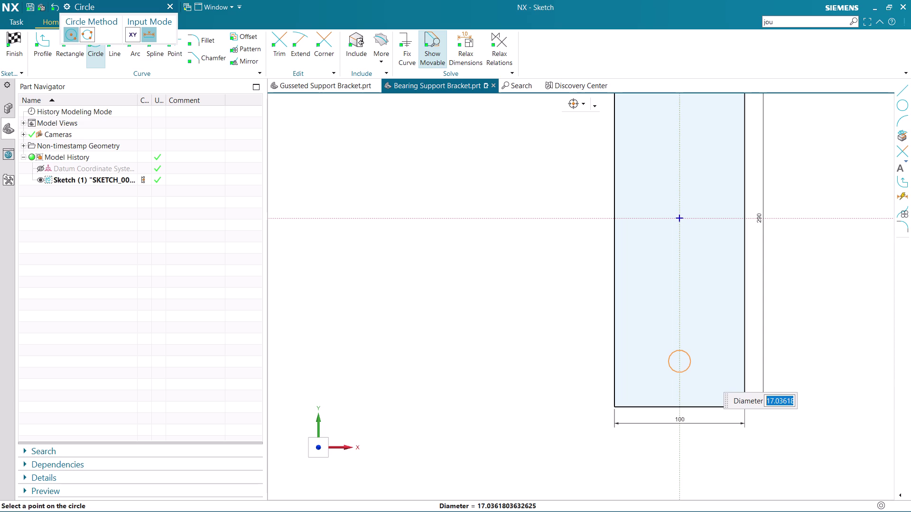
text(2)
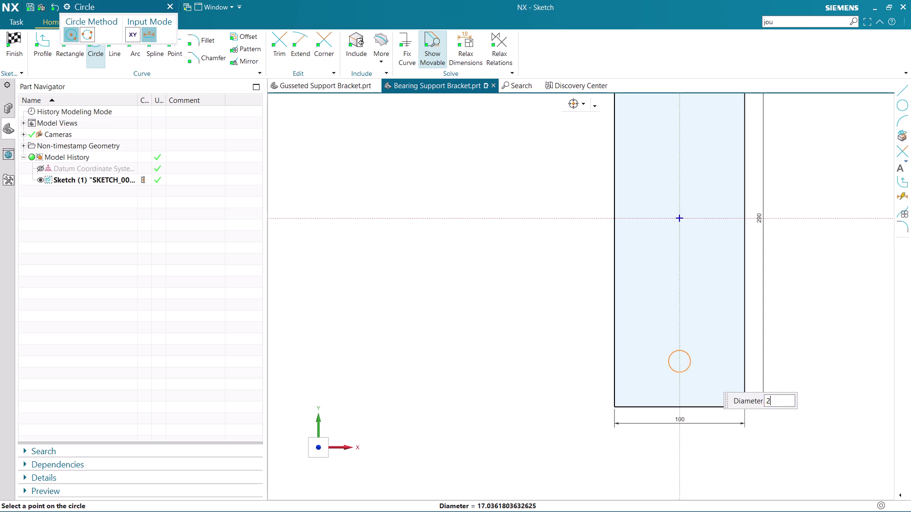
text(5)
key(Return)
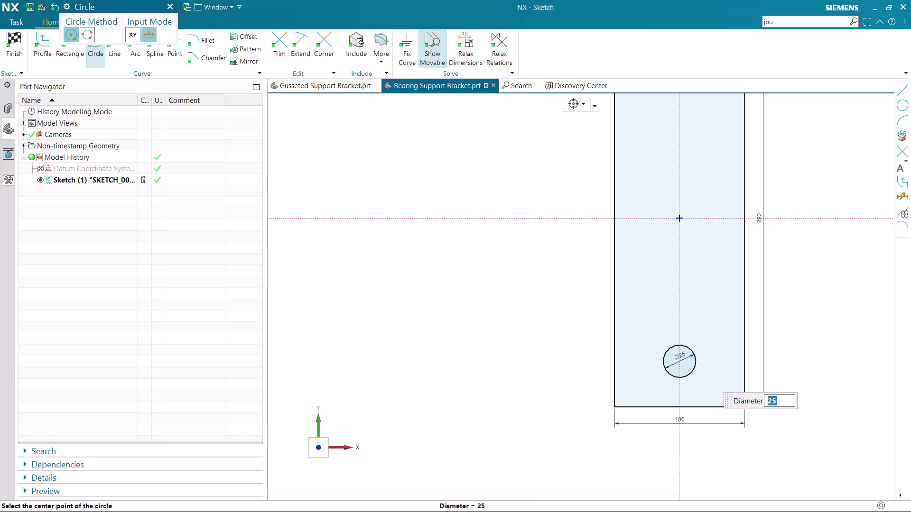
middle_click(691, 359)
scroll(up, 3)
key(Escape)
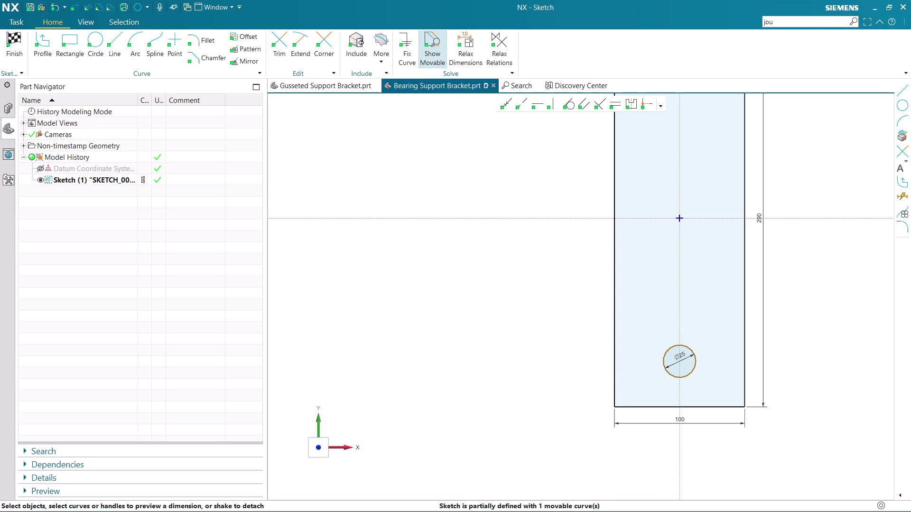
scroll(up, 3)
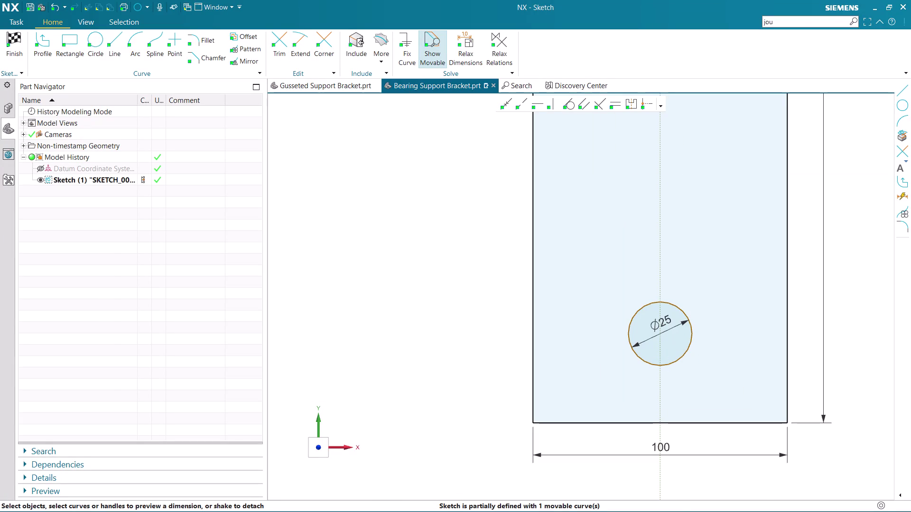
key(d)
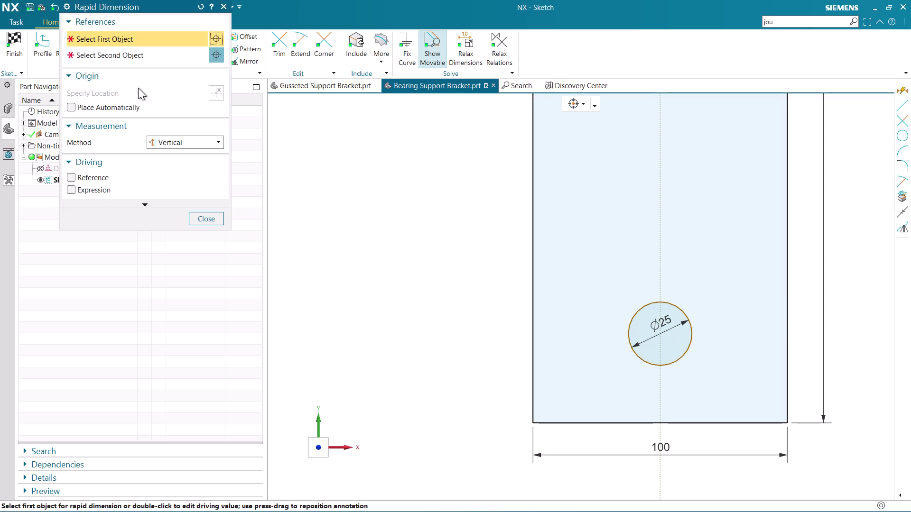
click(659, 366)
click(659, 422)
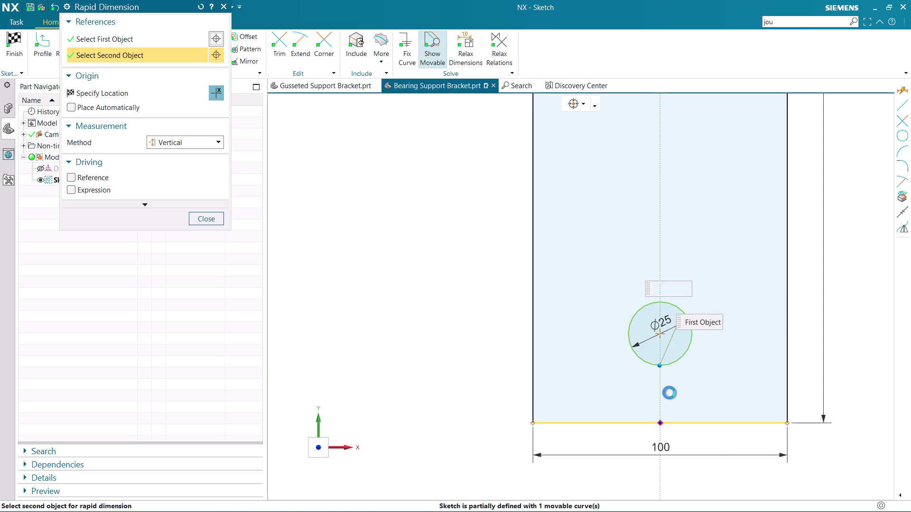
click(689, 391)
key(Escape)
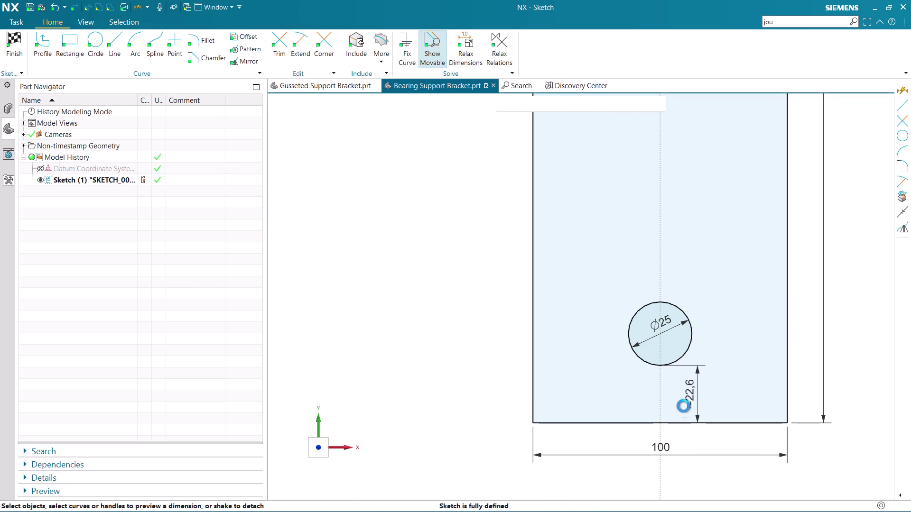
double_click(685, 395)
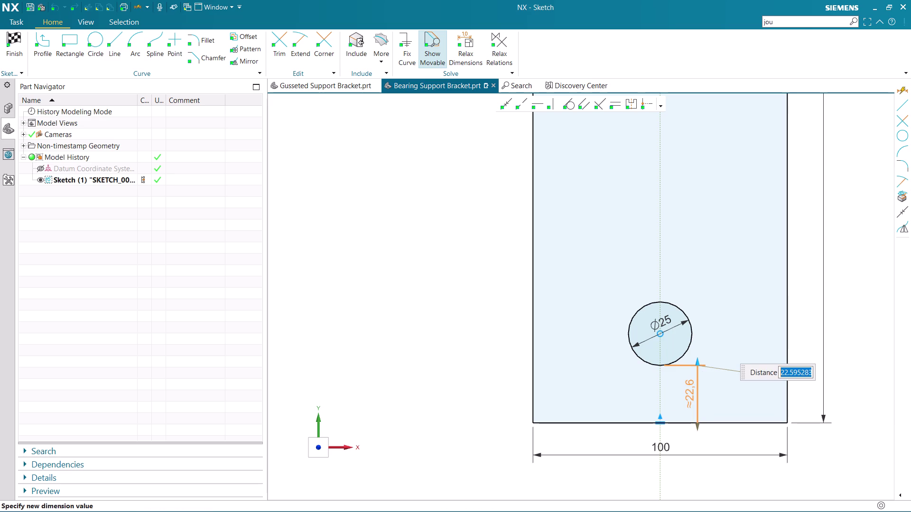
key(Escape)
click(695, 376)
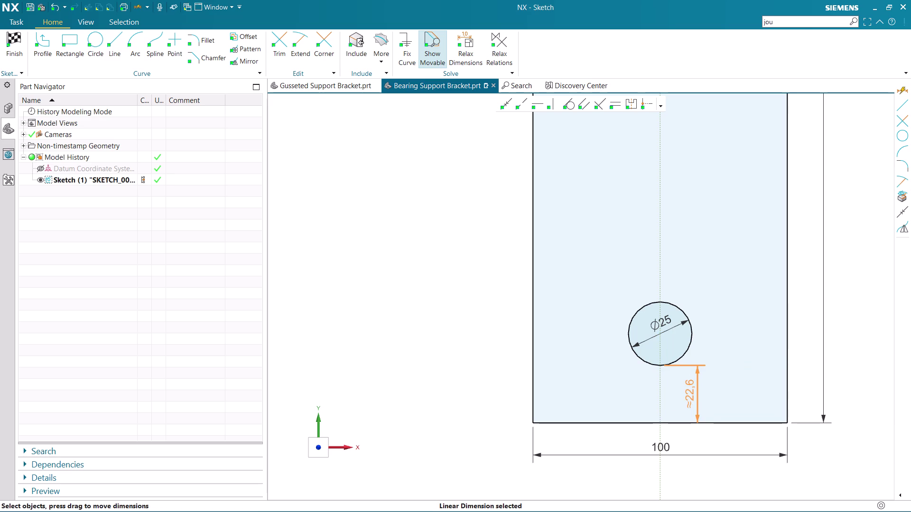
key(Delete)
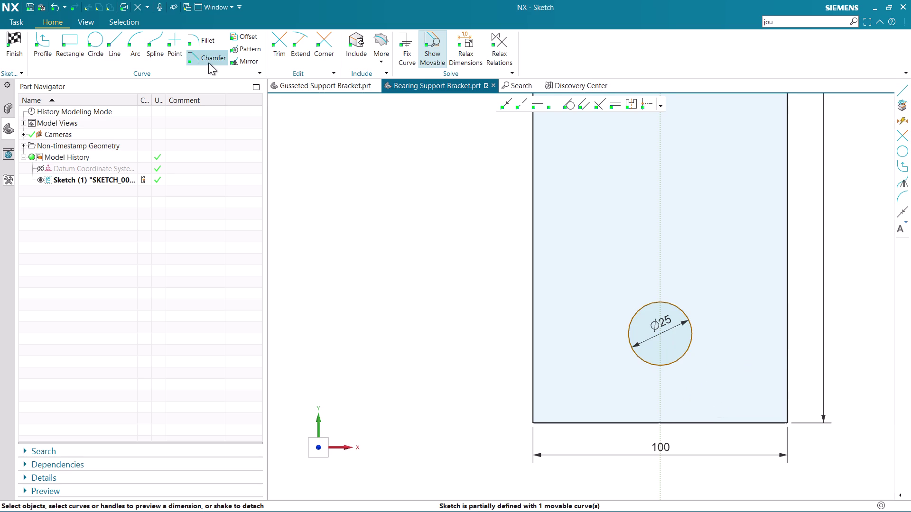
Dimension the circle centre 36 mm above the bottom edge's midpoint.
key(d)
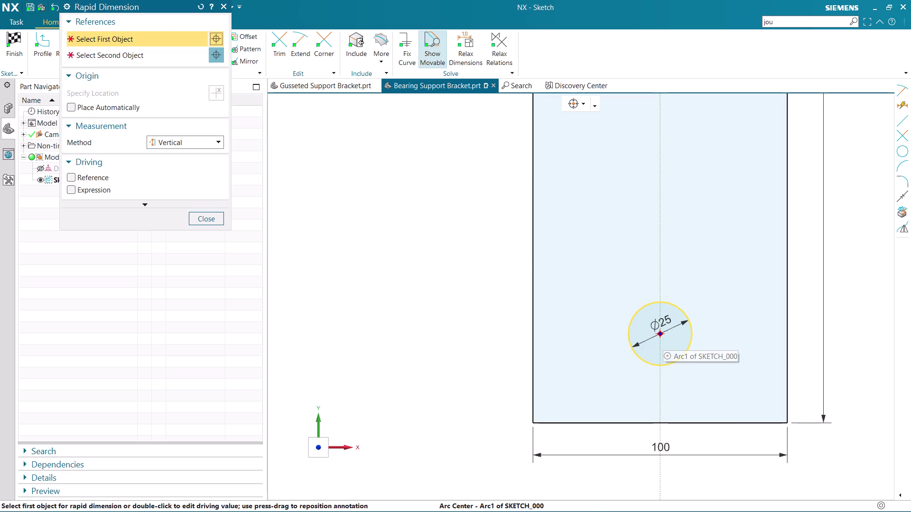
click(662, 334)
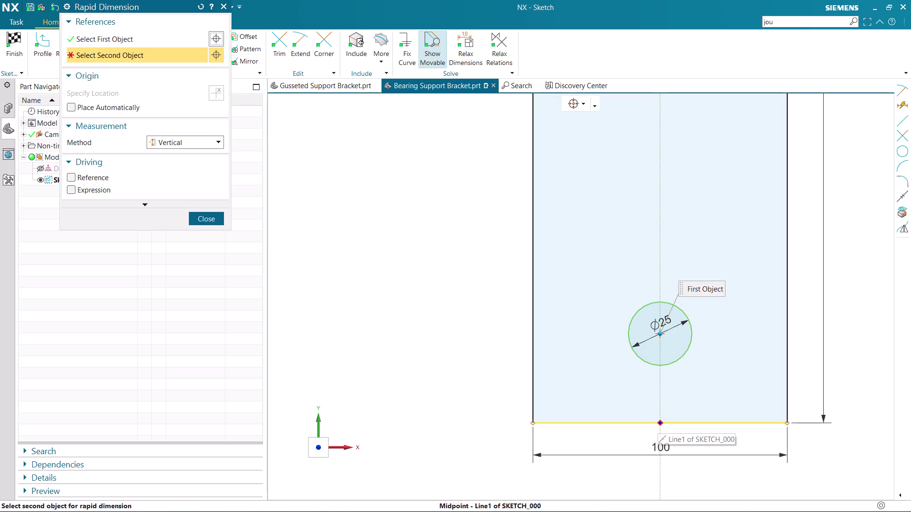
click(661, 422)
click(714, 381)
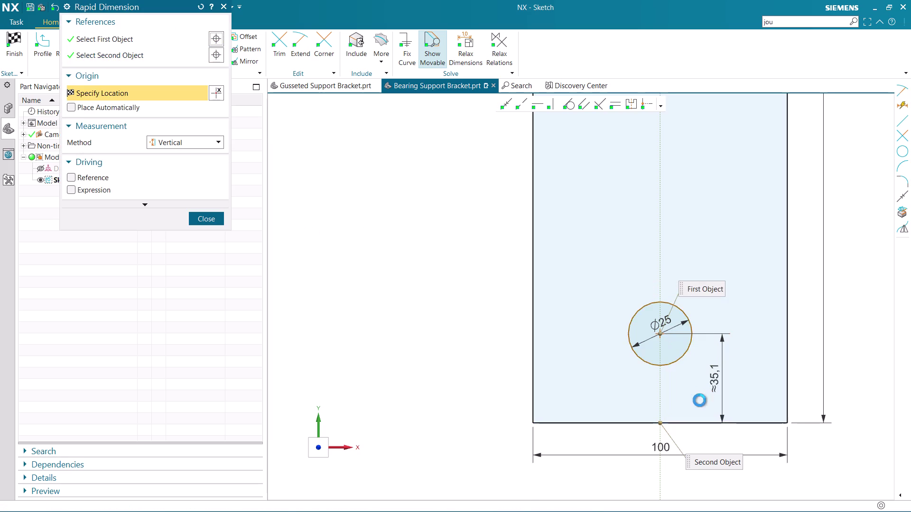
key(Escape)
double_click(711, 380)
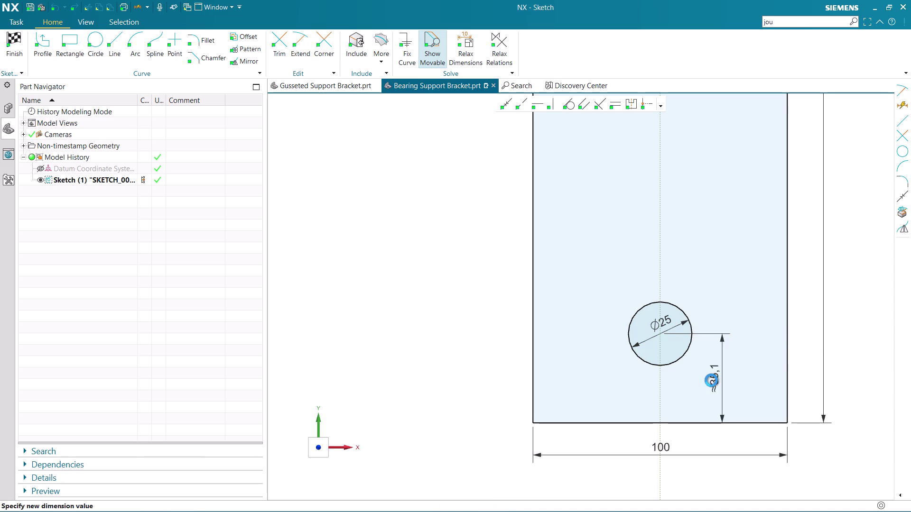
text(36)
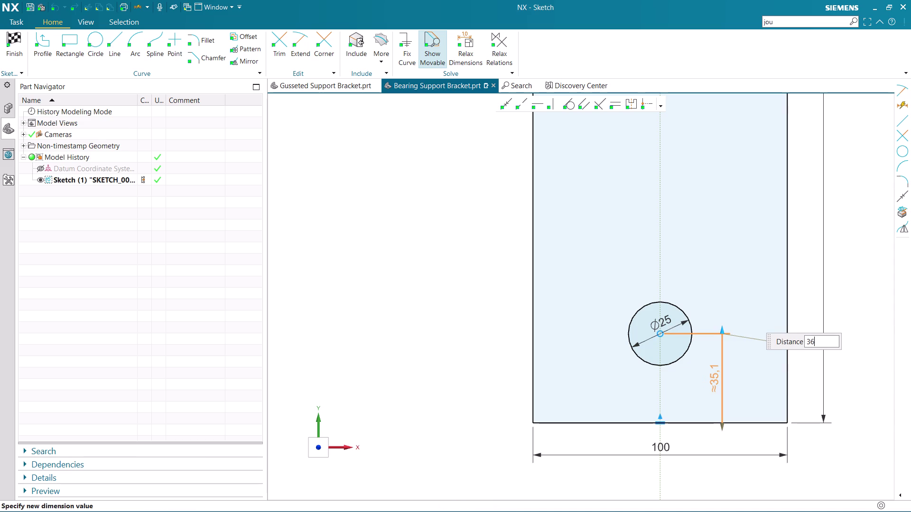
key(Return)
key(Return)
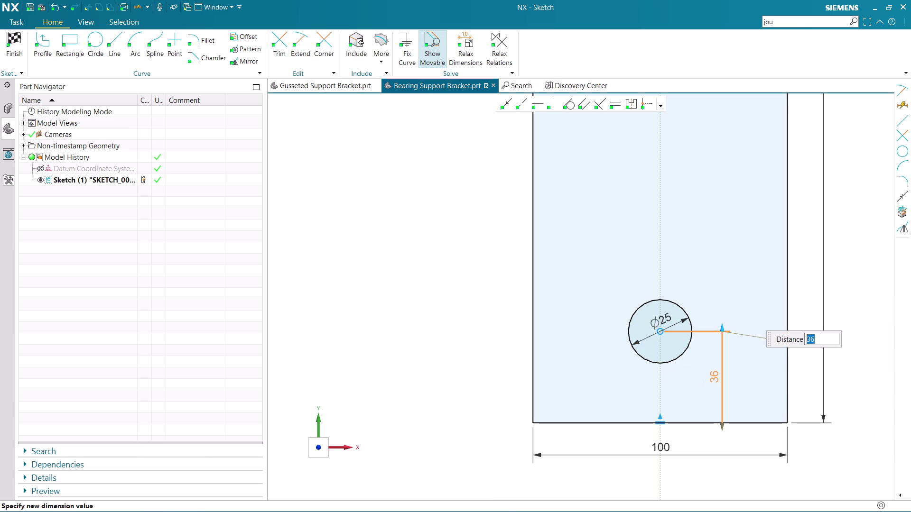
middle_click(703, 376)
scroll(down, 3)
scroll(down, 3)
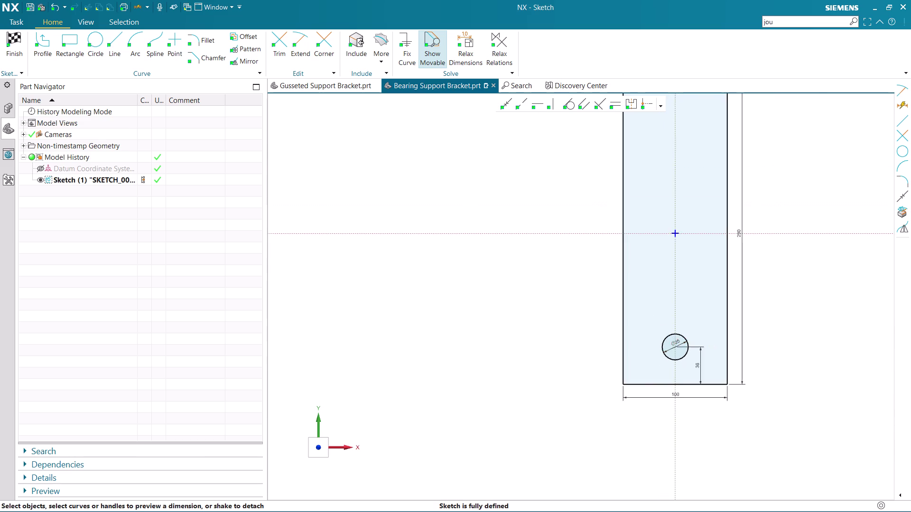
scroll(down, 3)
Zoom to fit the sketch and launch Mirror Curve.
scroll(up, 3)
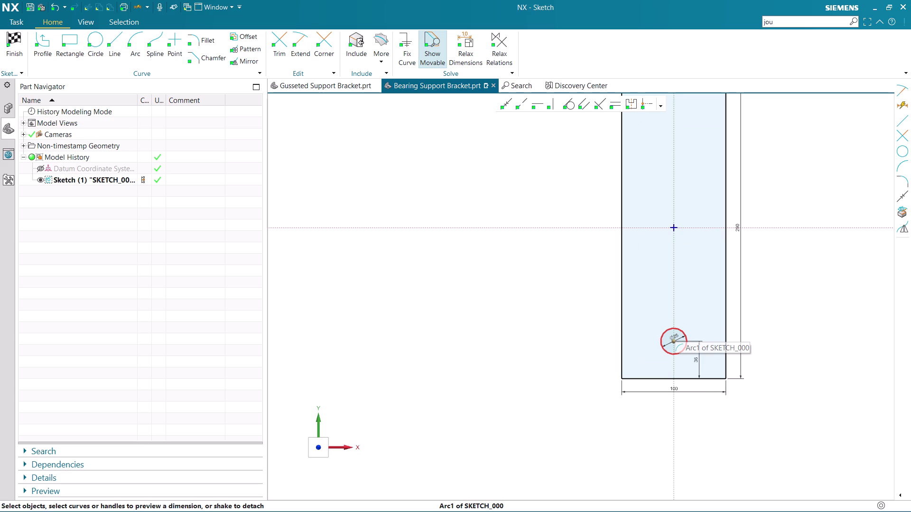
scroll(down, 3)
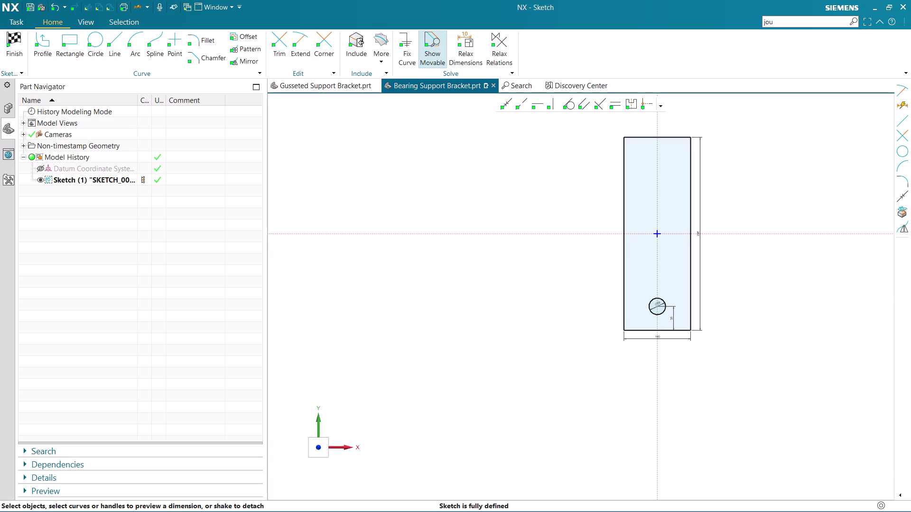
click(236, 59)
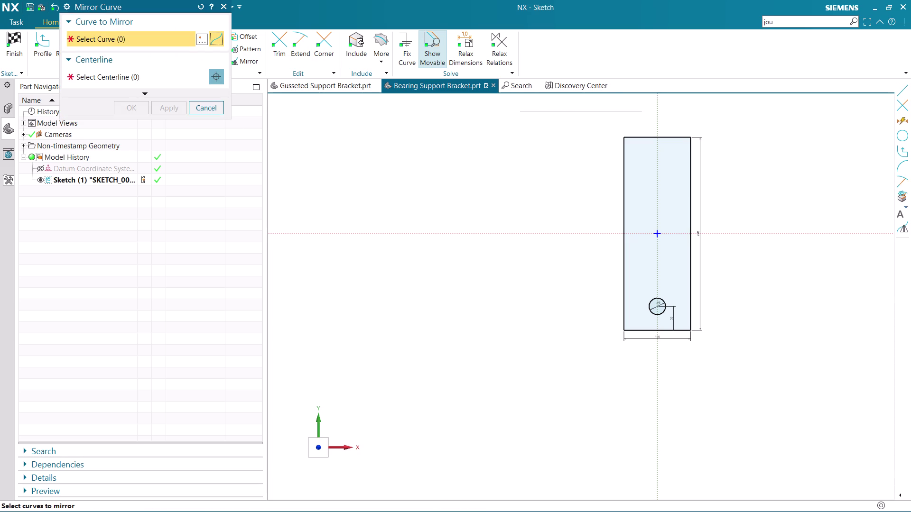
Mirror the Ø25 circle about the horizontal centreline, then finish the sketch.
click(667, 300)
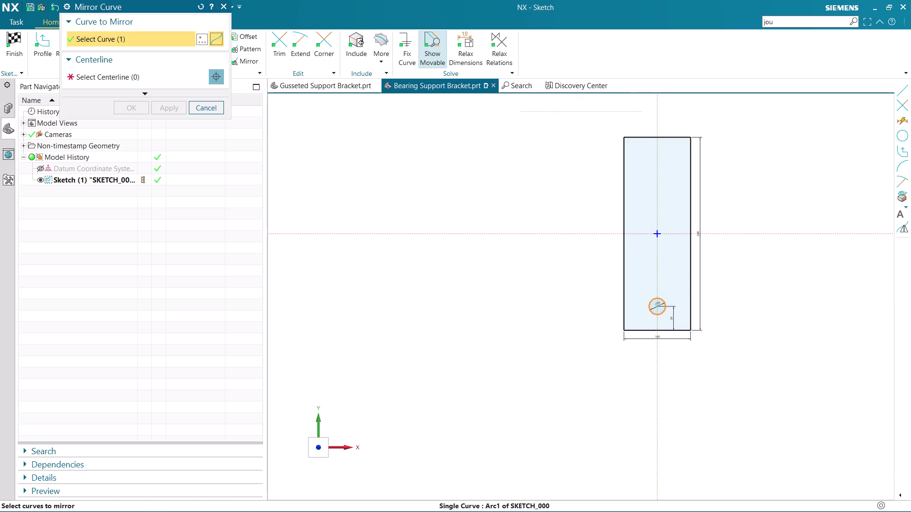
click(133, 76)
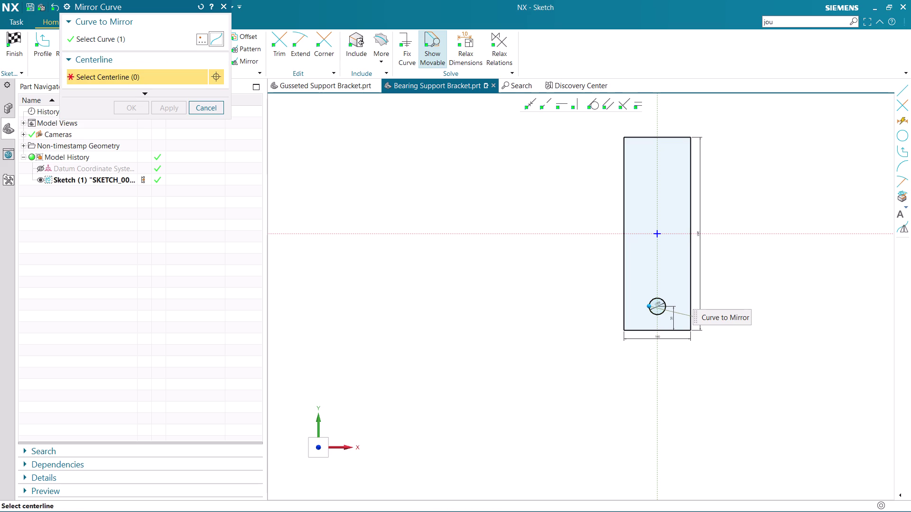
click(563, 235)
click(130, 106)
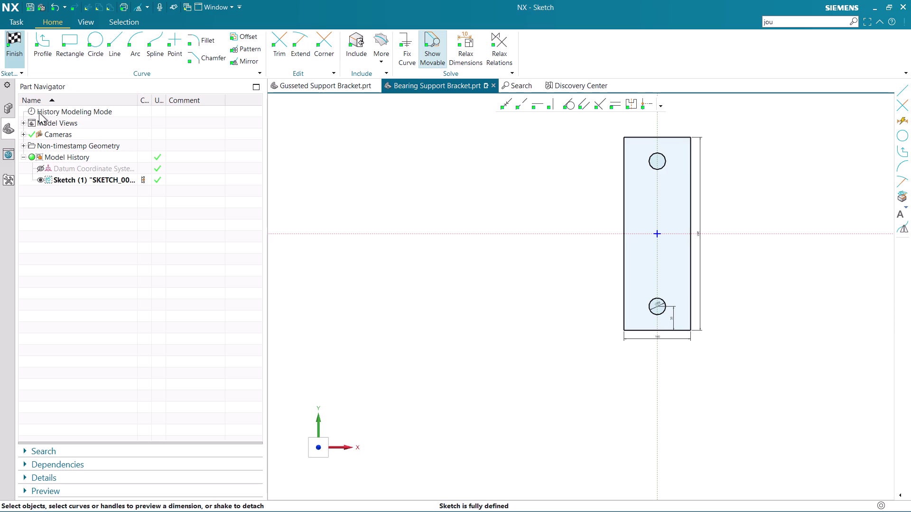
click(12, 47)
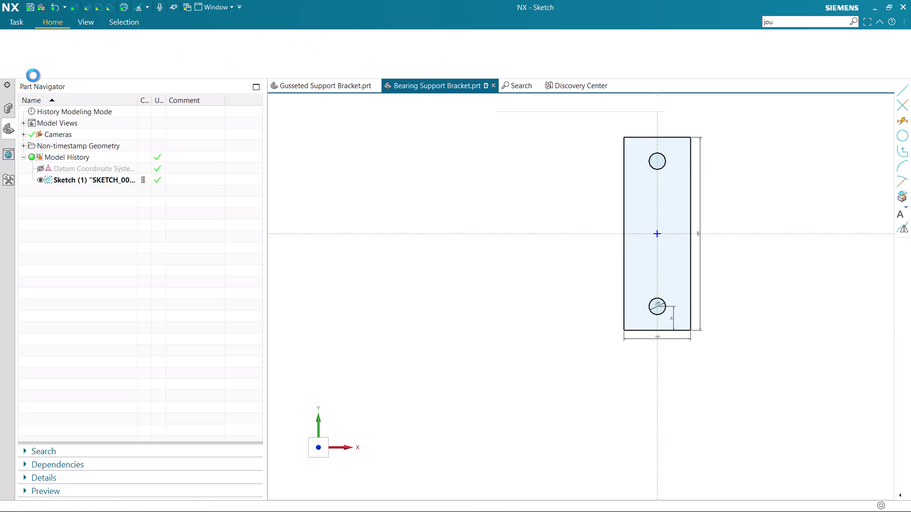
Bring up the Home tab's solid feature tools with the plate sketch viewed in 3D.
scroll(down, 3)
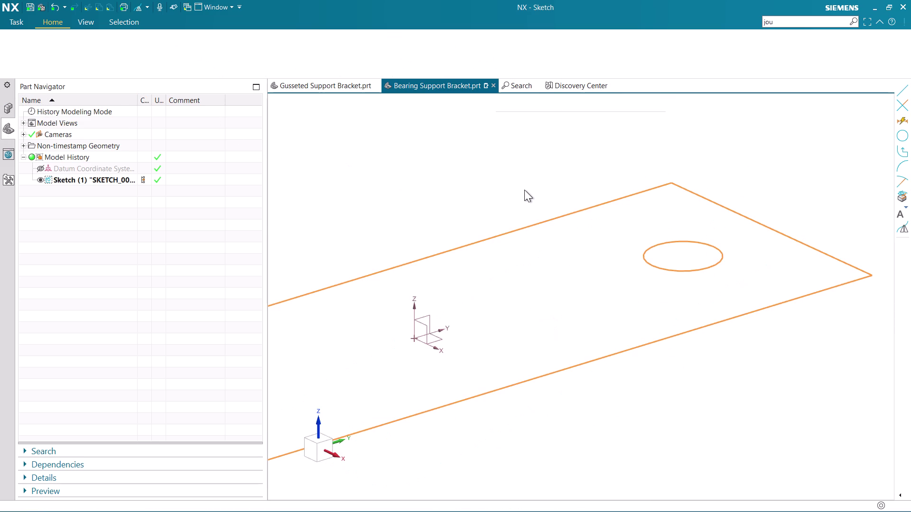
scroll(down, 3)
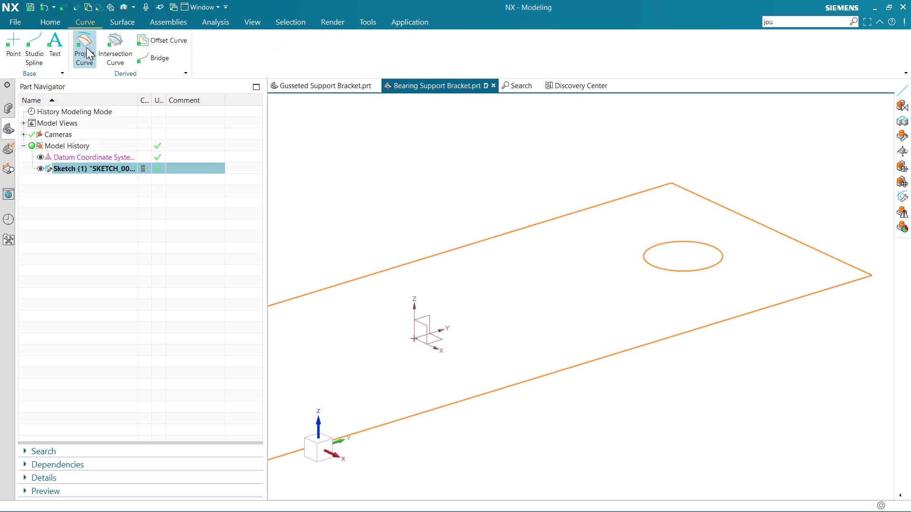
click(60, 23)
click(76, 49)
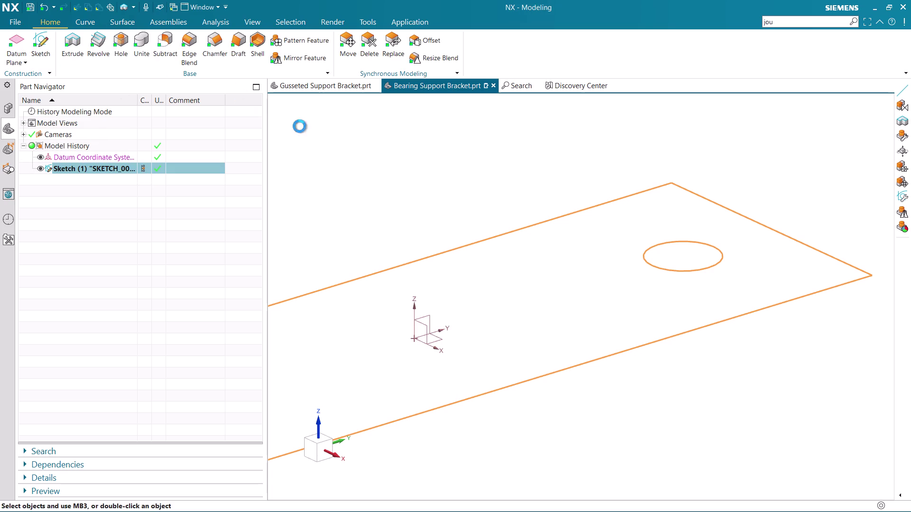
scroll(down, 3)
scroll(down, 3)
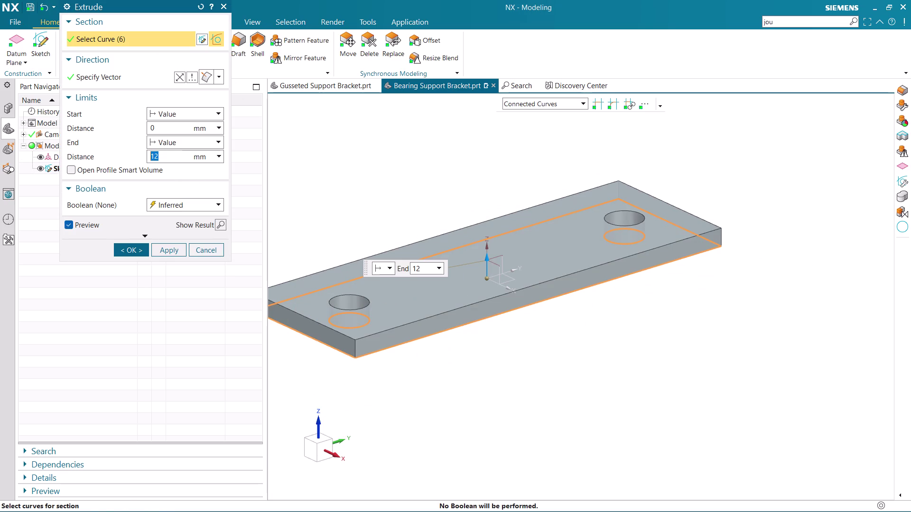
Extrude the two-hole plate sketch to a 30 mm end distance and accept the solid.
key(BackSpace)
text(30)
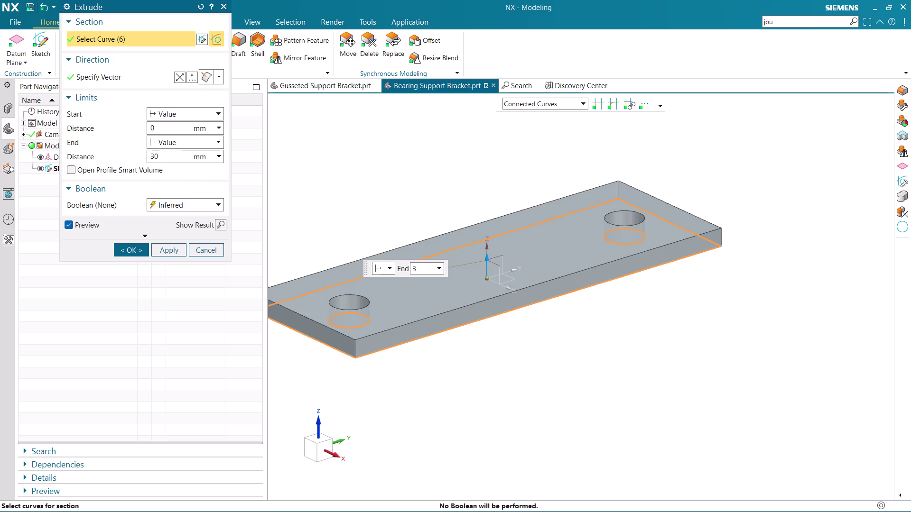
key(Return)
middle_click(167, 161)
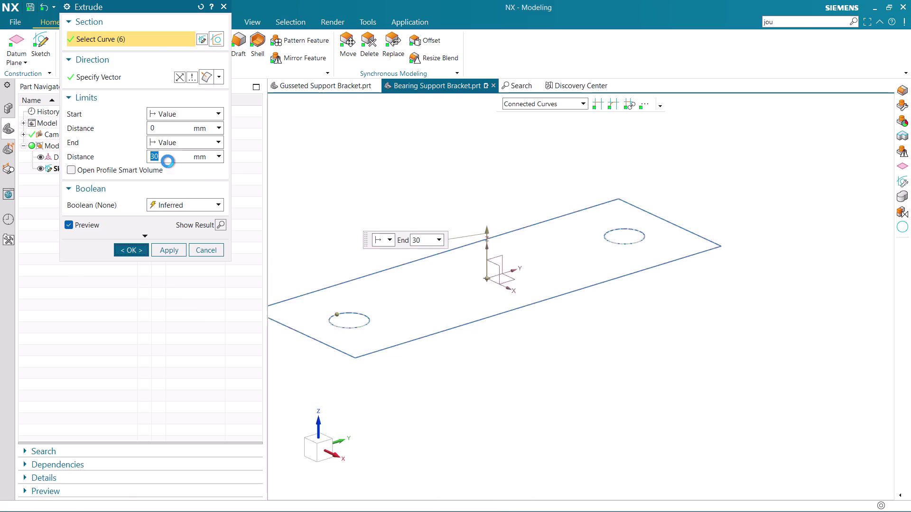
scroll(down, 3)
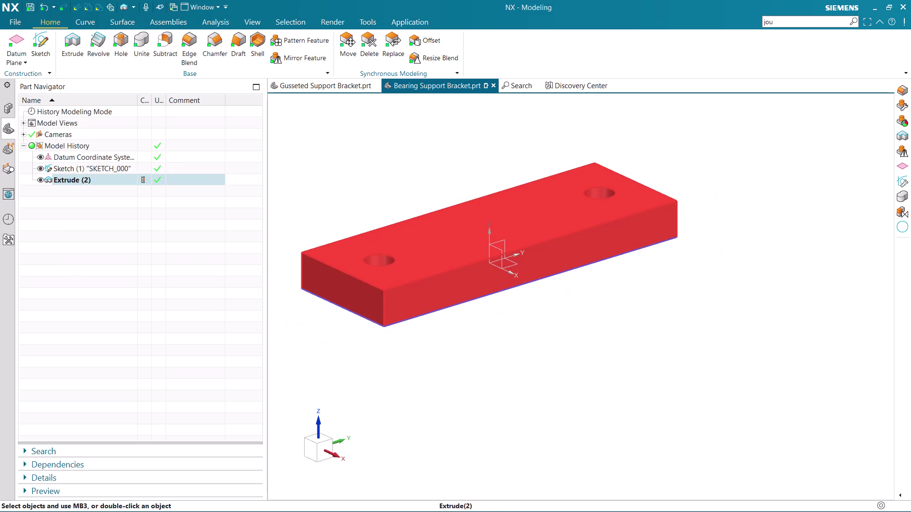
scroll(up, 3)
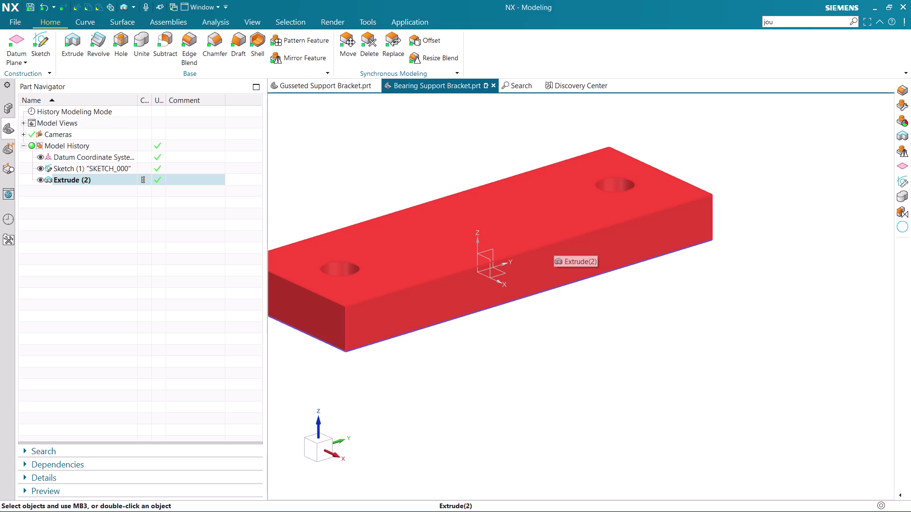
scroll(down, 3)
scroll(up, 3)
scroll(down, 3)
scroll(up, 3)
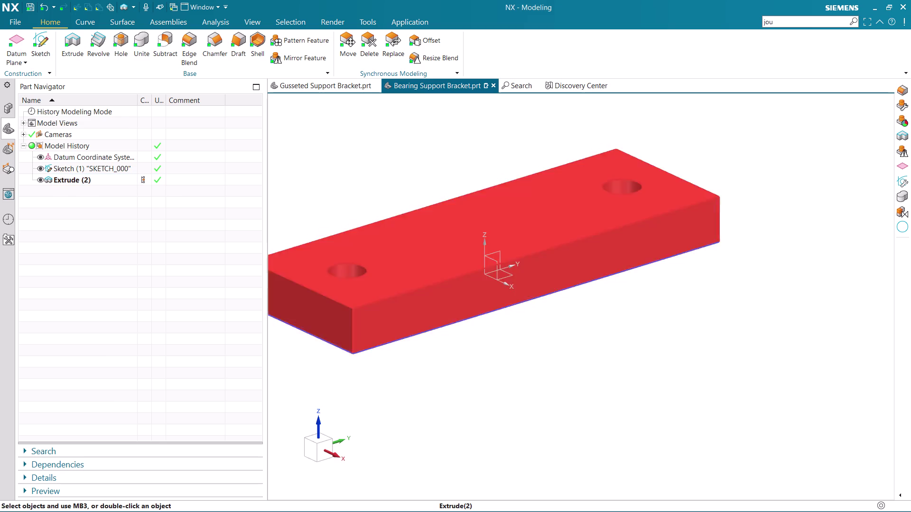
scroll(down, 3)
Create Sketch (3) on the vertical Right datum plane.
click(41, 42)
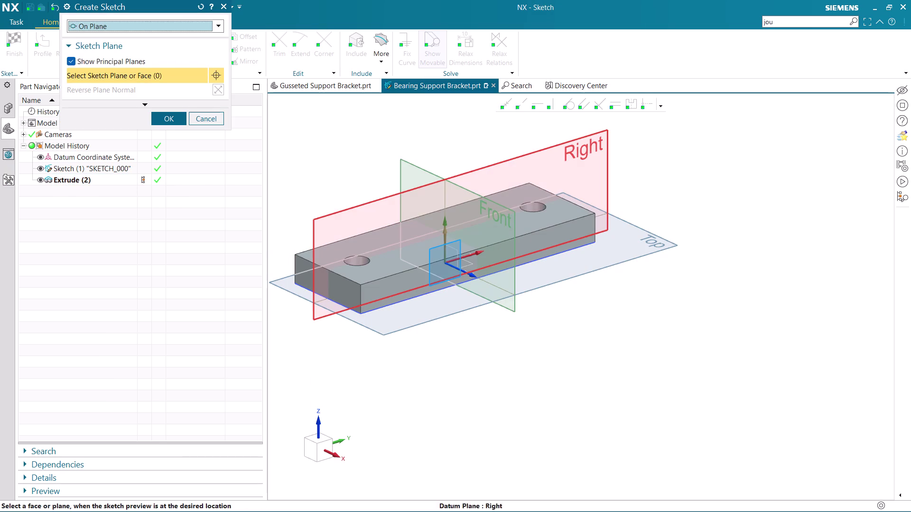
click(525, 154)
middle_click(526, 151)
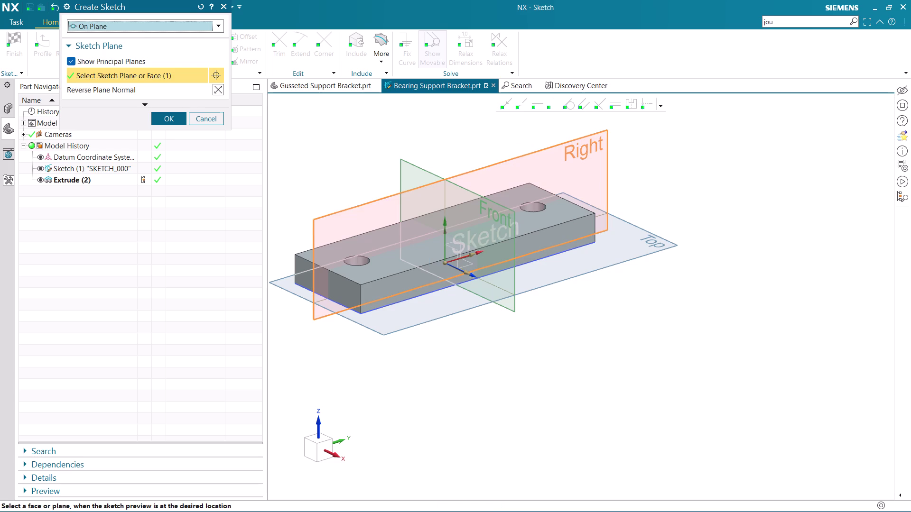
scroll(up, 3)
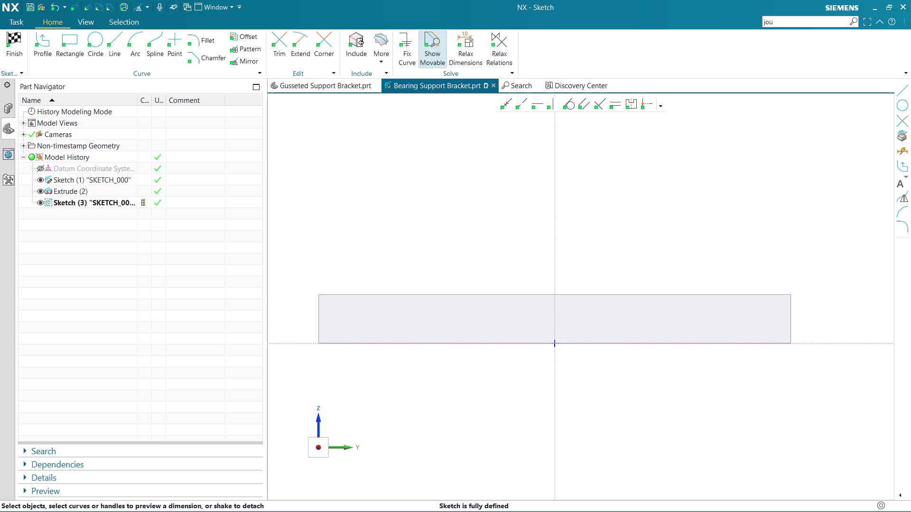
Activate the Profile line tool in Sketch (3).
click(43, 45)
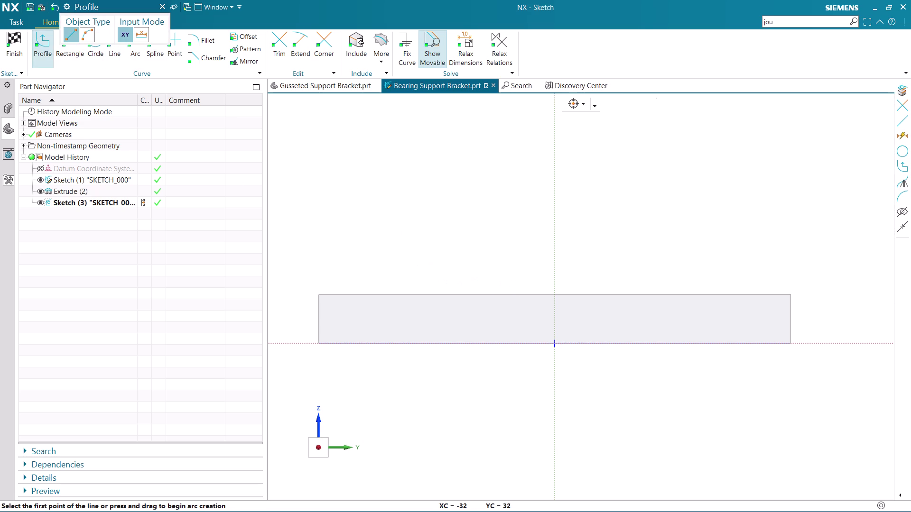